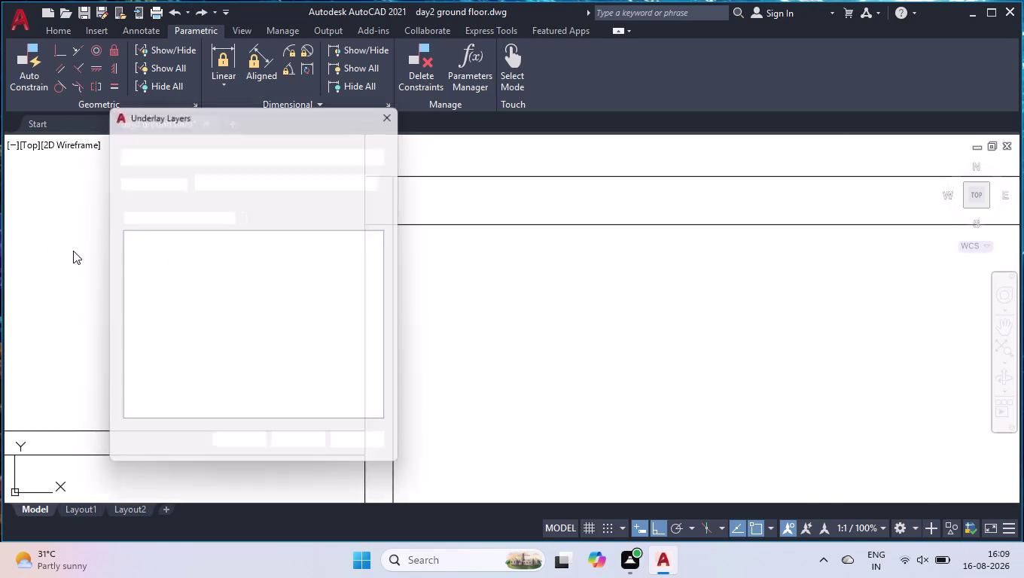
Undo a stray line and close the accidentally opened underlay layers window.
click(398, 109)
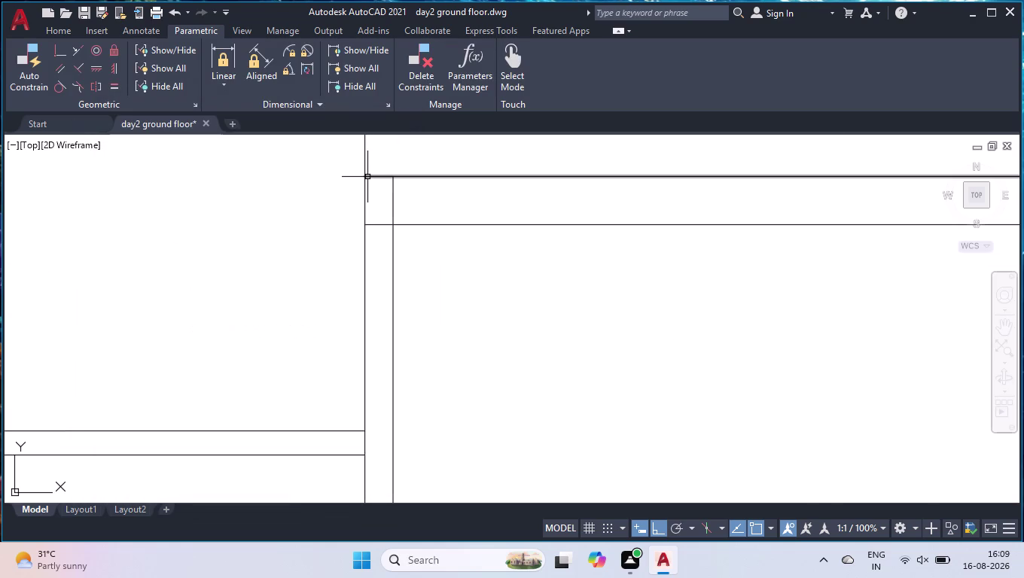
Draw a notch outline from the top-left wall corner: 9" right, 2' down, back to the wall.
key(l)
key(Return)
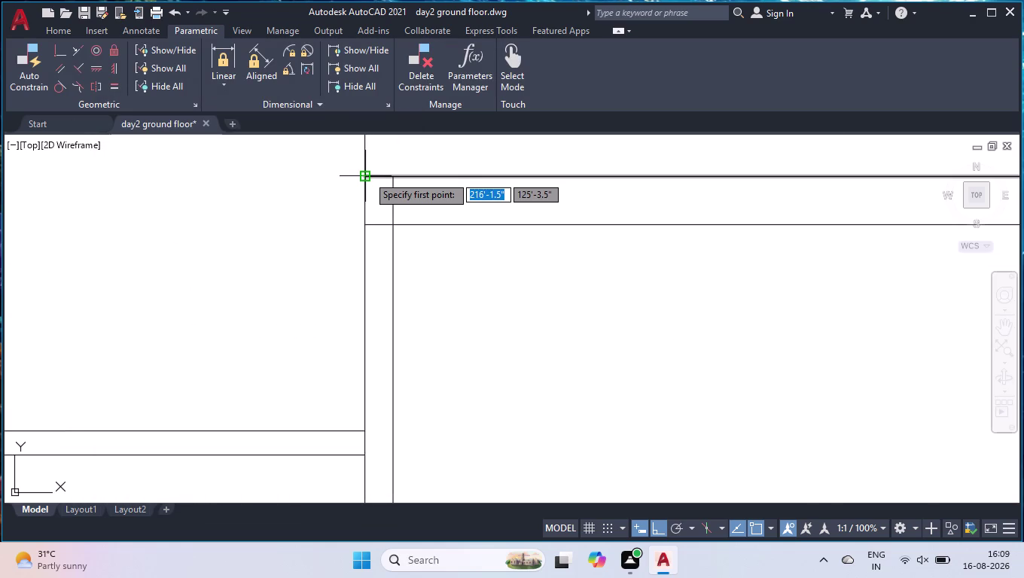
scroll(up, 3)
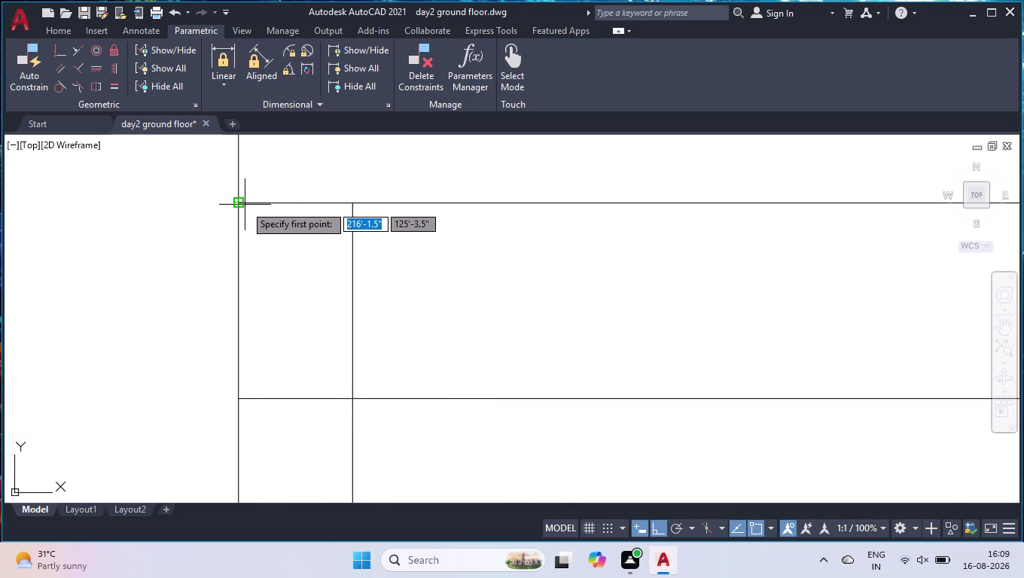
click(238, 202)
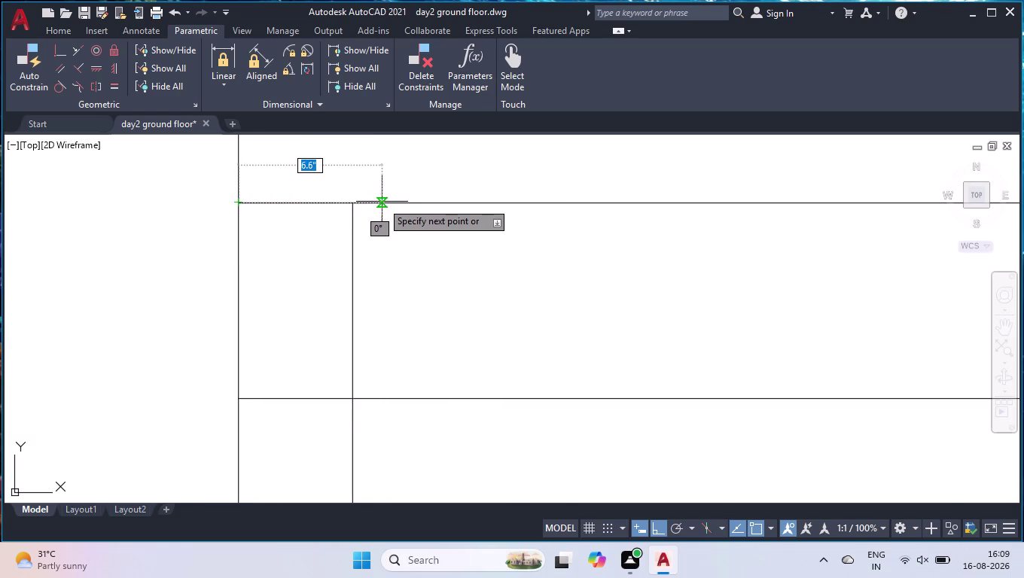
text(9")
key(Return)
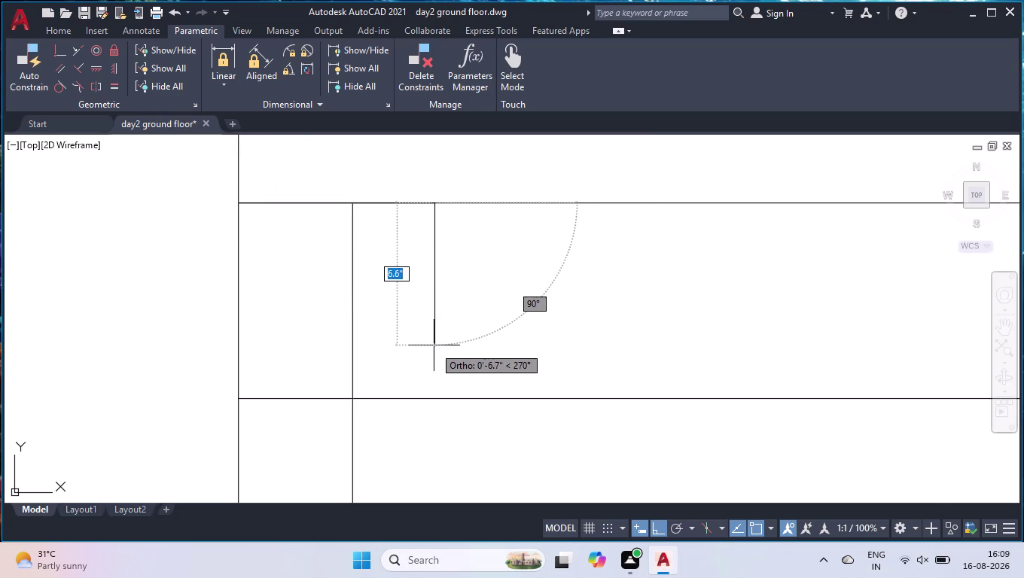
key(2)
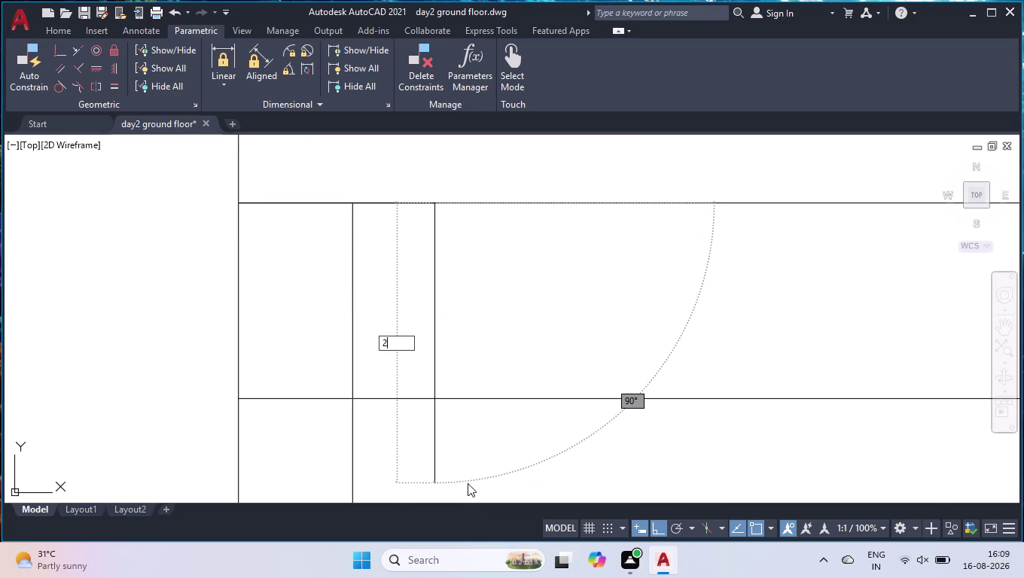
key(apostrophe)
key(Return)
scroll(down, 3)
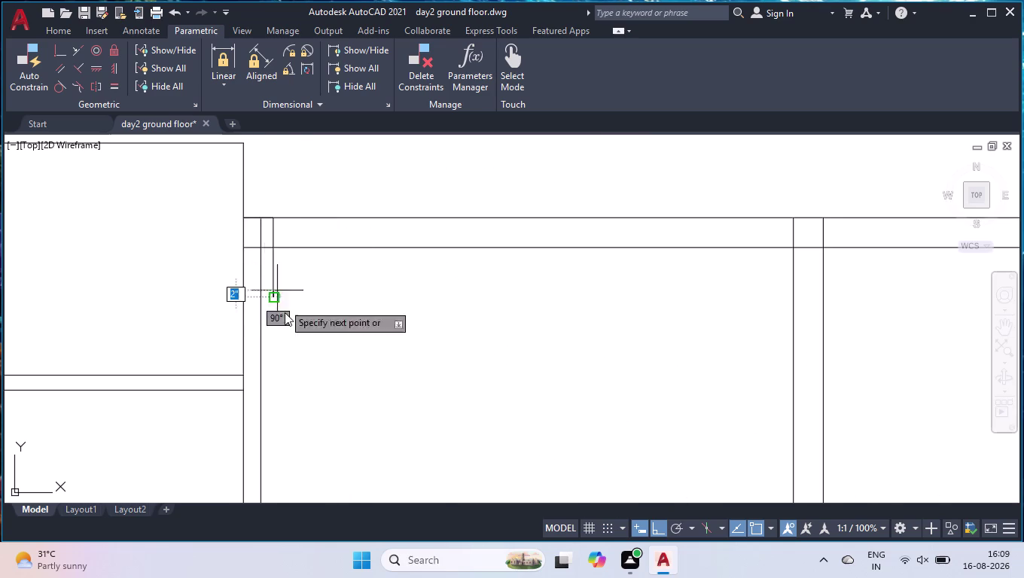
scroll(up, 3)
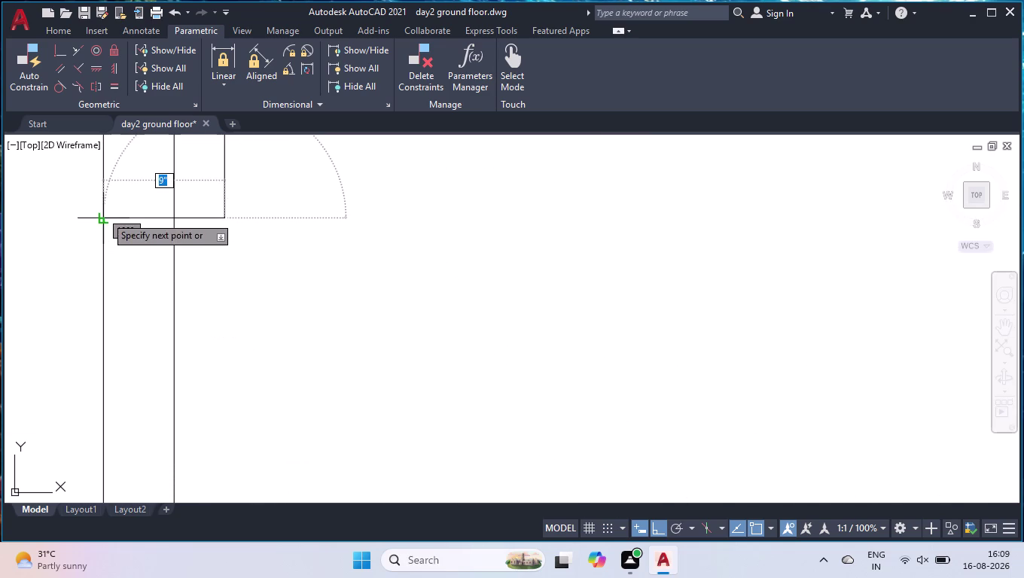
click(105, 216)
key(space)
scroll(down, 3)
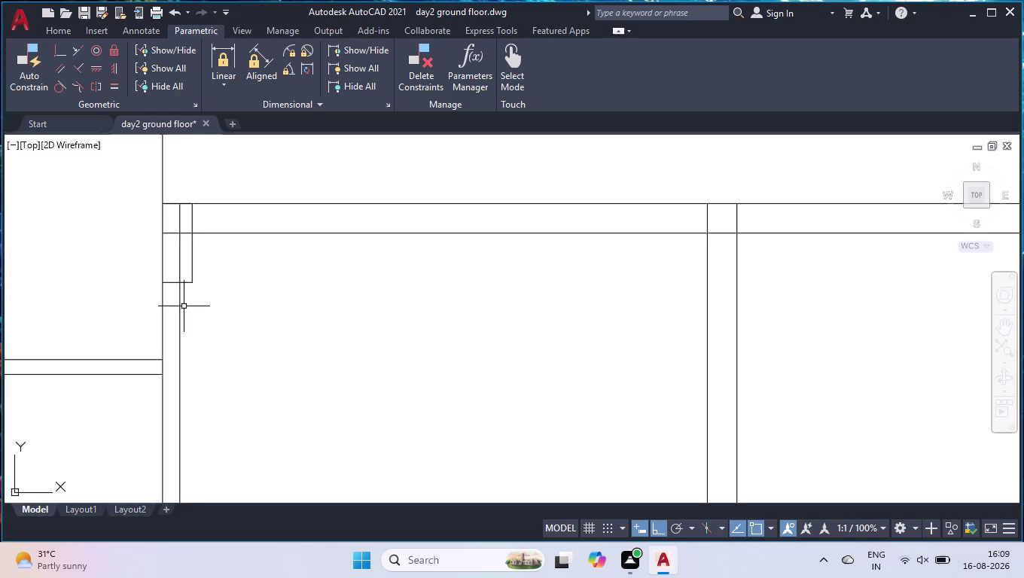
scroll(up, 3)
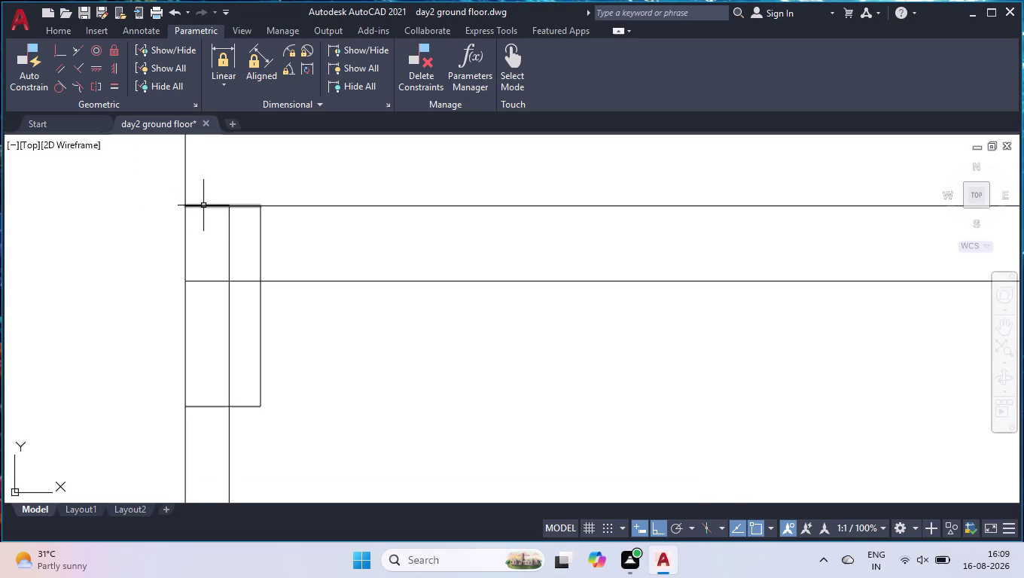
Draw another 9" notch line from the wall corner down along the wall.
text(t)
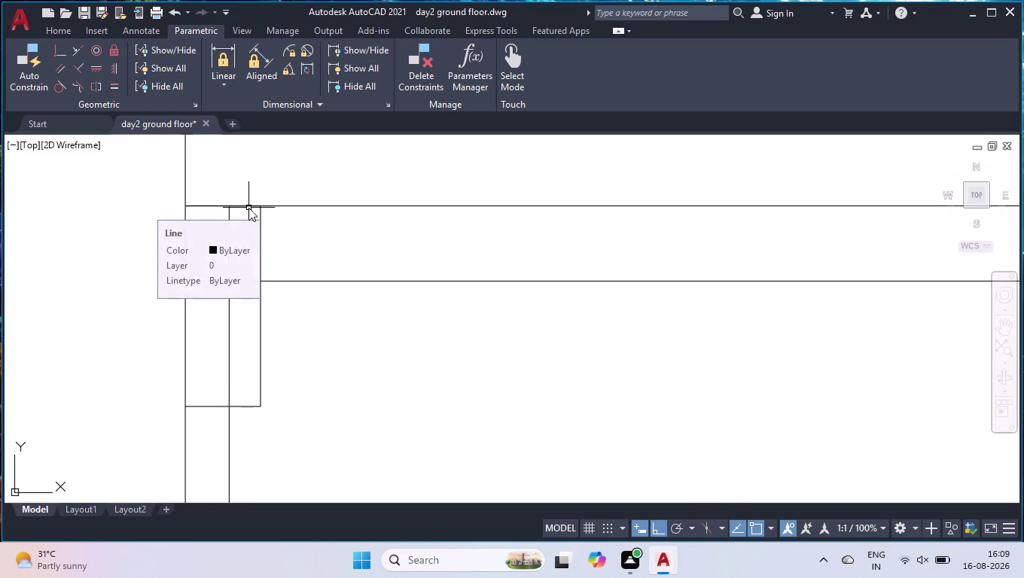
text(r)
key(space)
key(space)
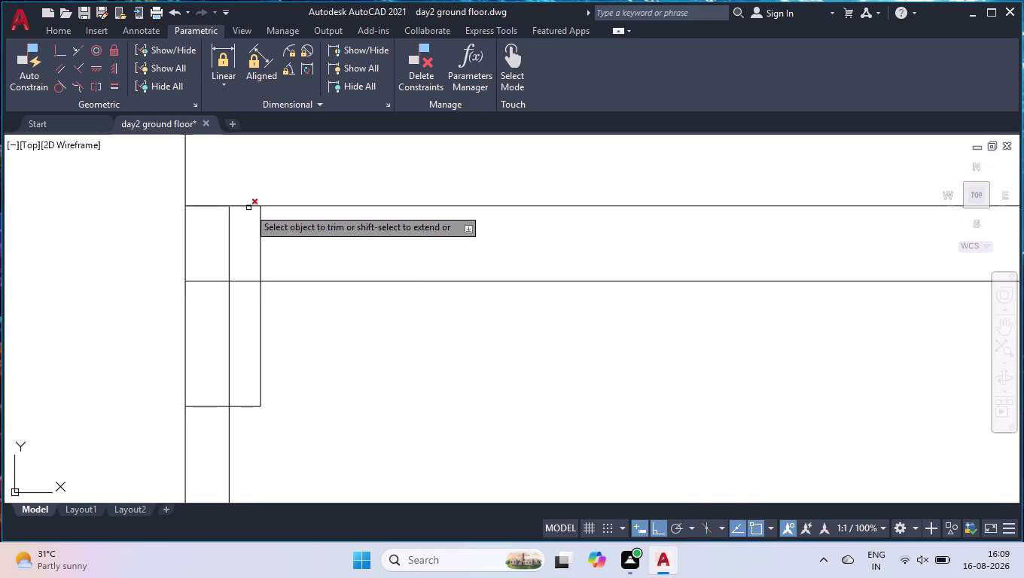
key(space)
scroll(down, 3)
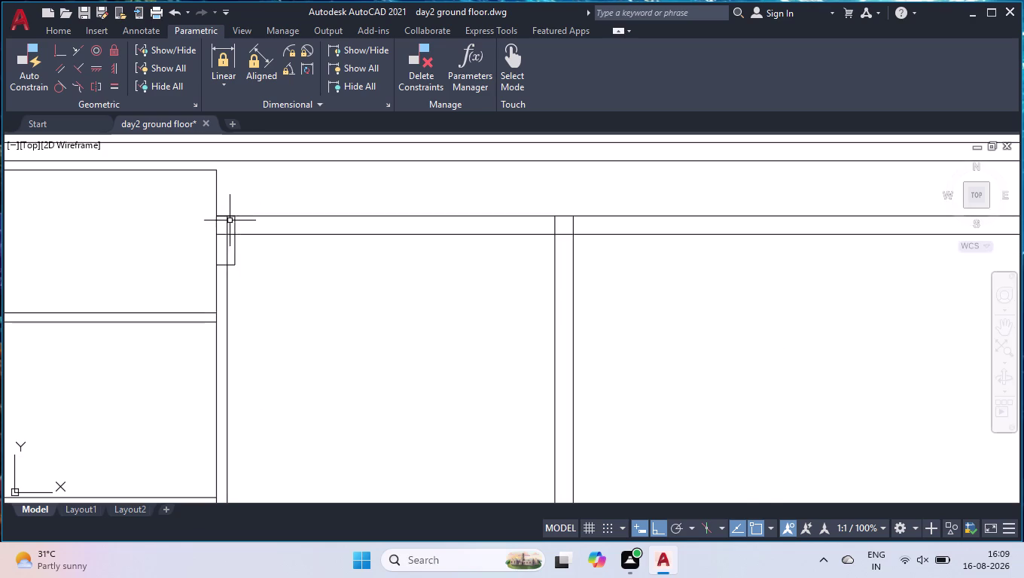
scroll(up, 3)
key(l)
key(Return)
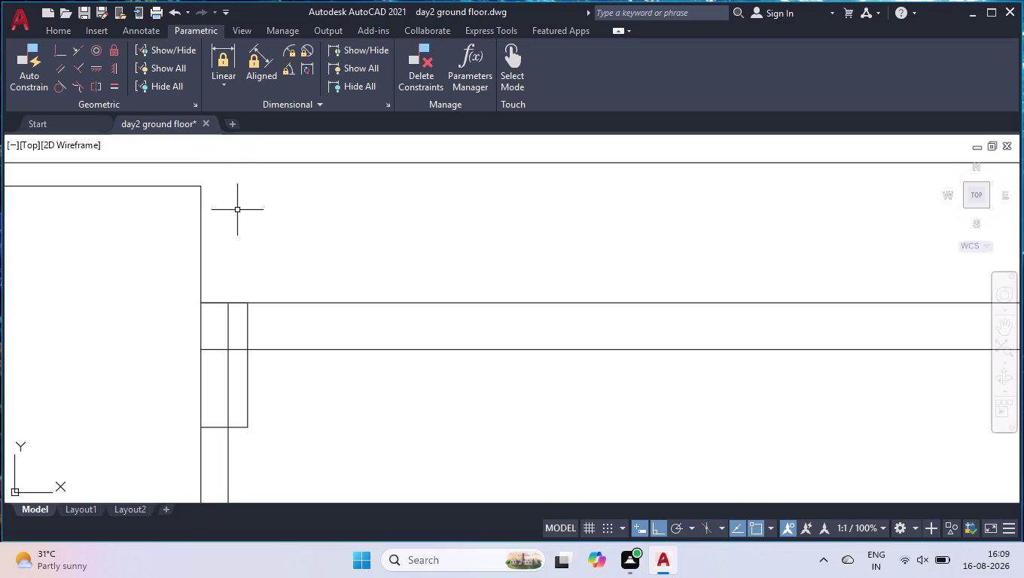
click(201, 186)
text(9")
key(Return)
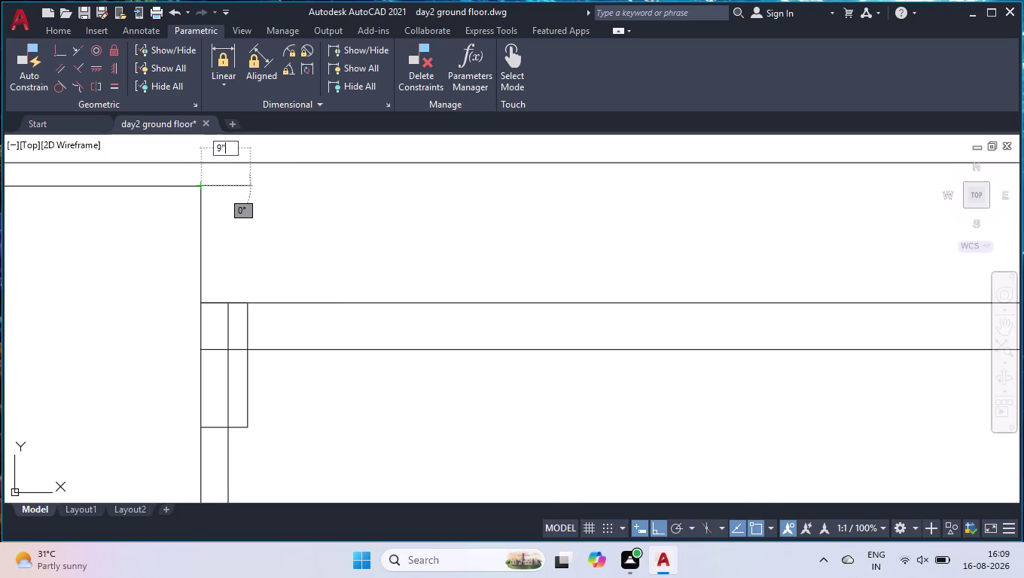
click(247, 303)
key(space)
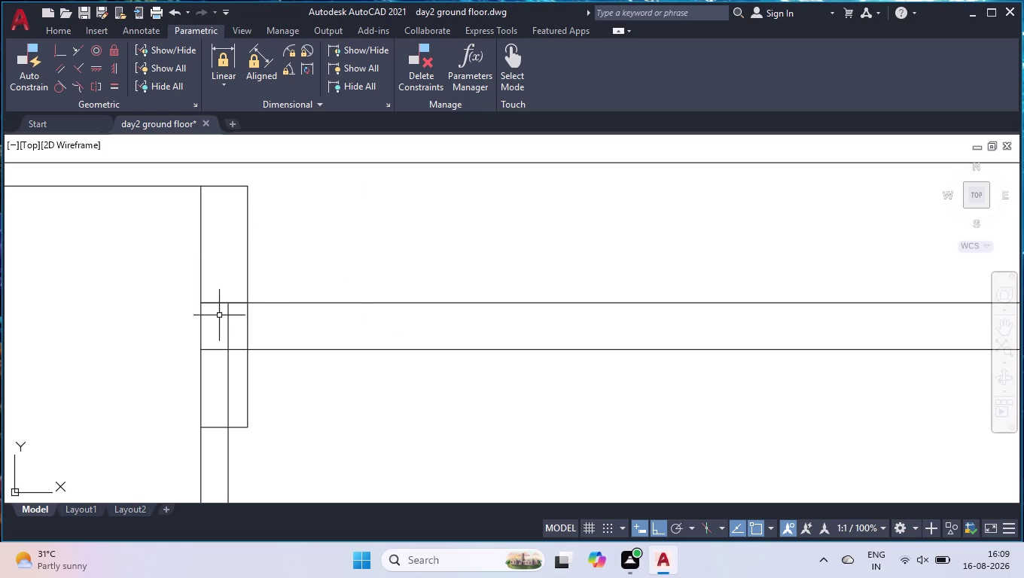
Trim away the wall line pieces lying inside the notch.
key(t)
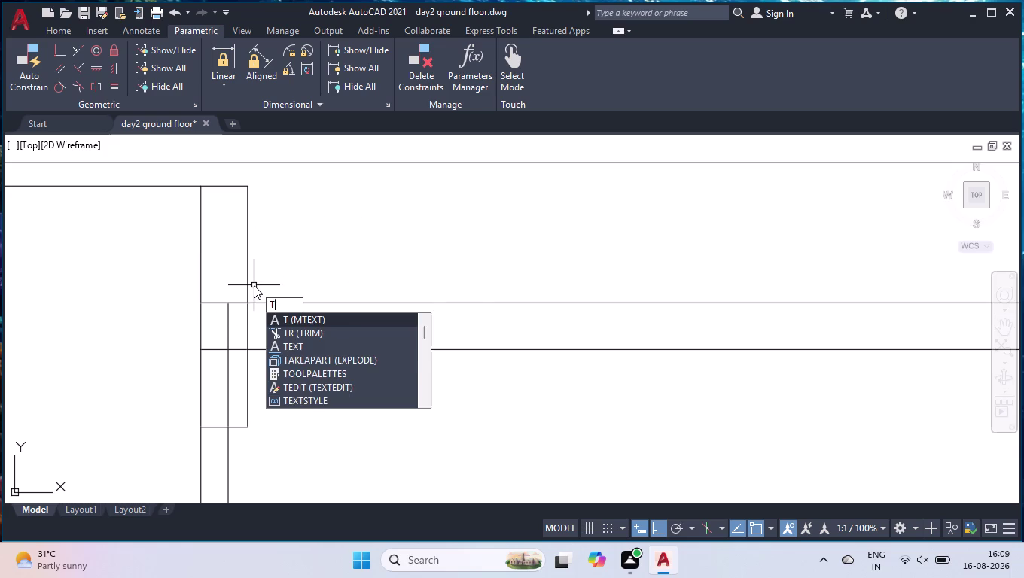
key(r)
key(Return)
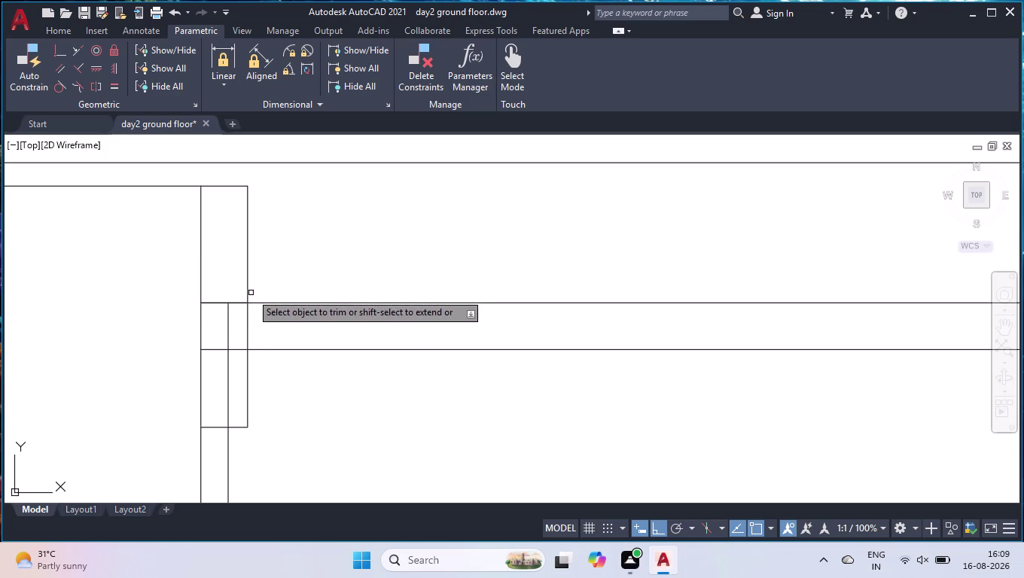
click(211, 305)
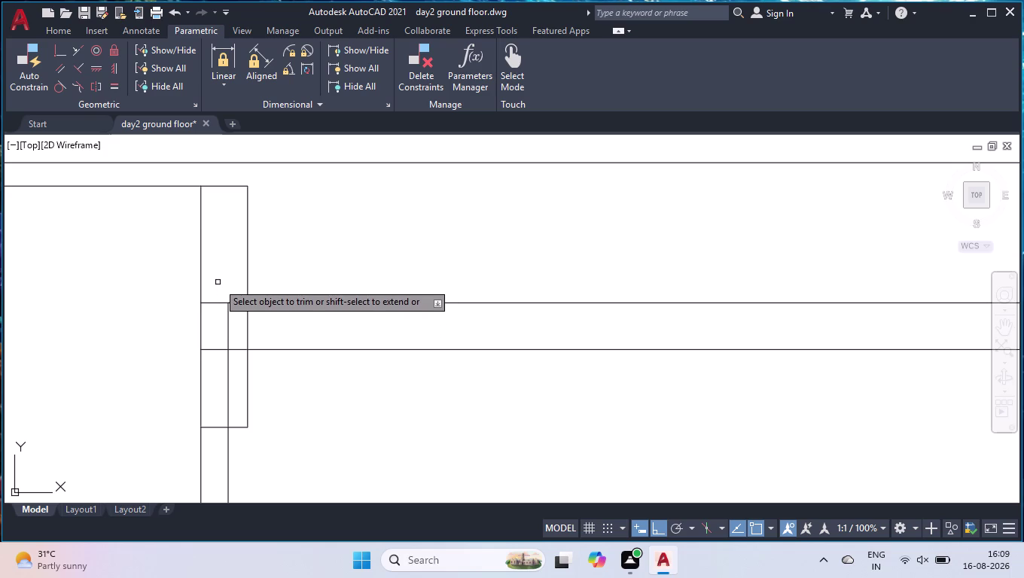
click(218, 282)
click(214, 332)
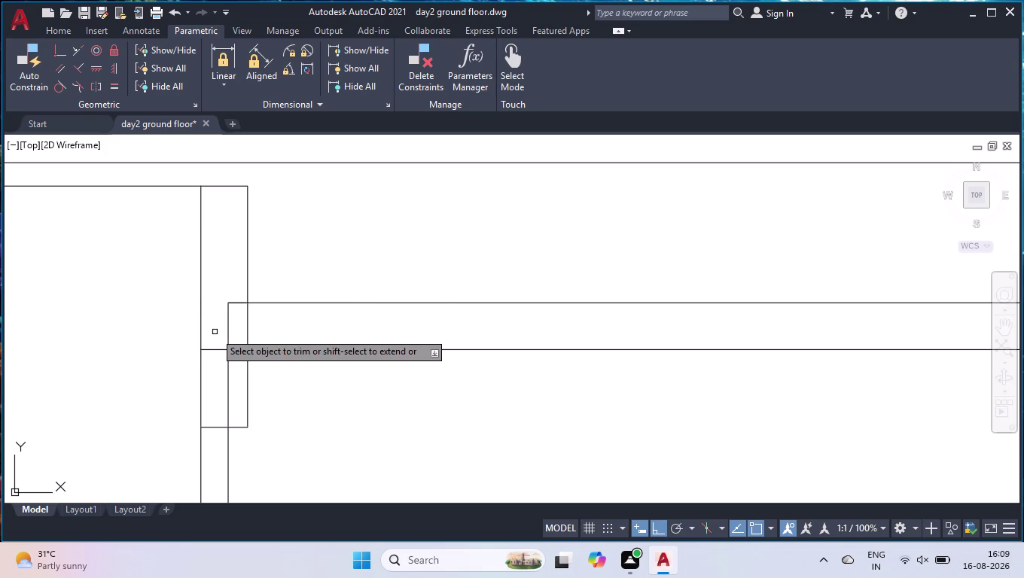
click(230, 366)
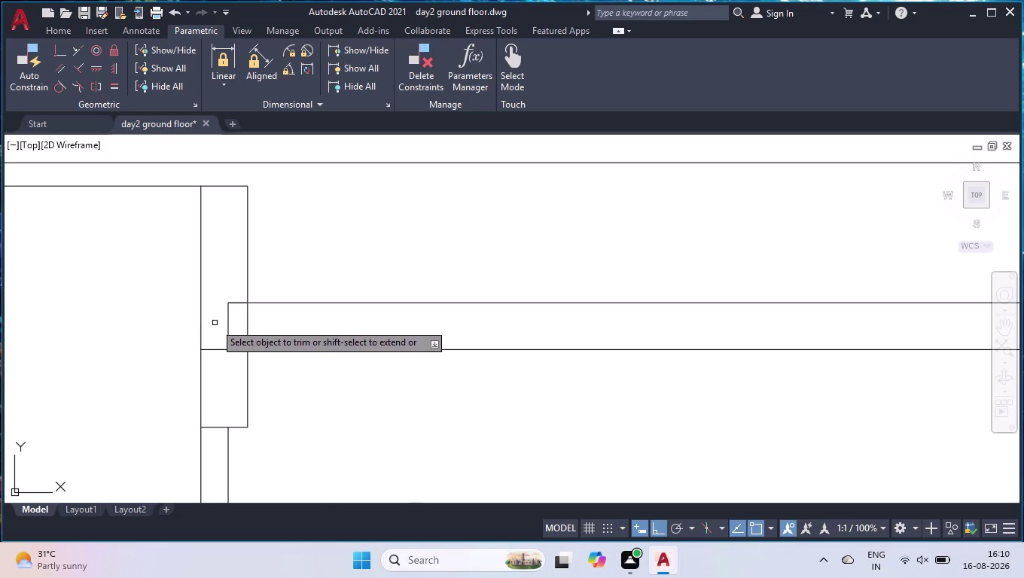
scroll(up, 3)
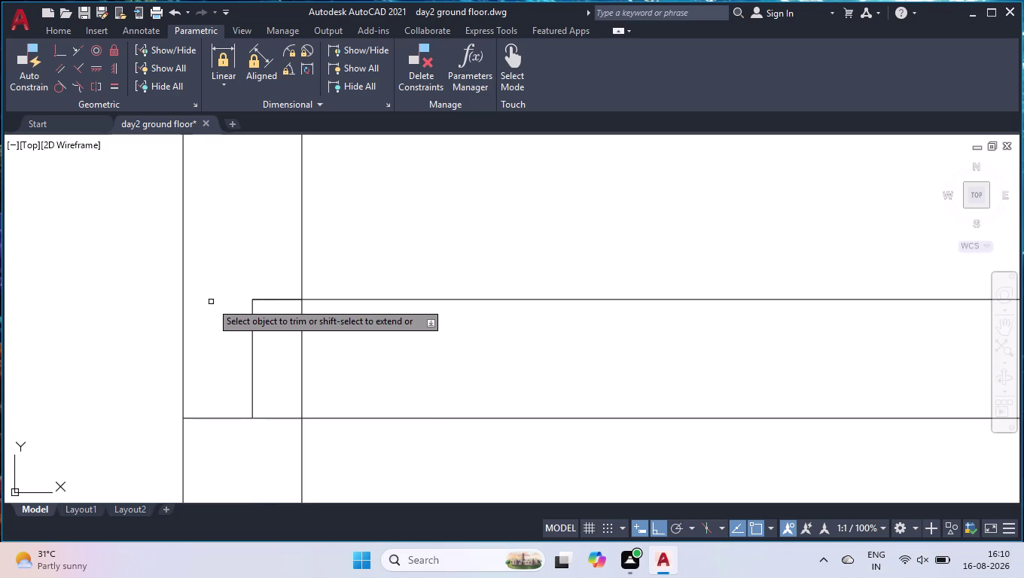
key(Return)
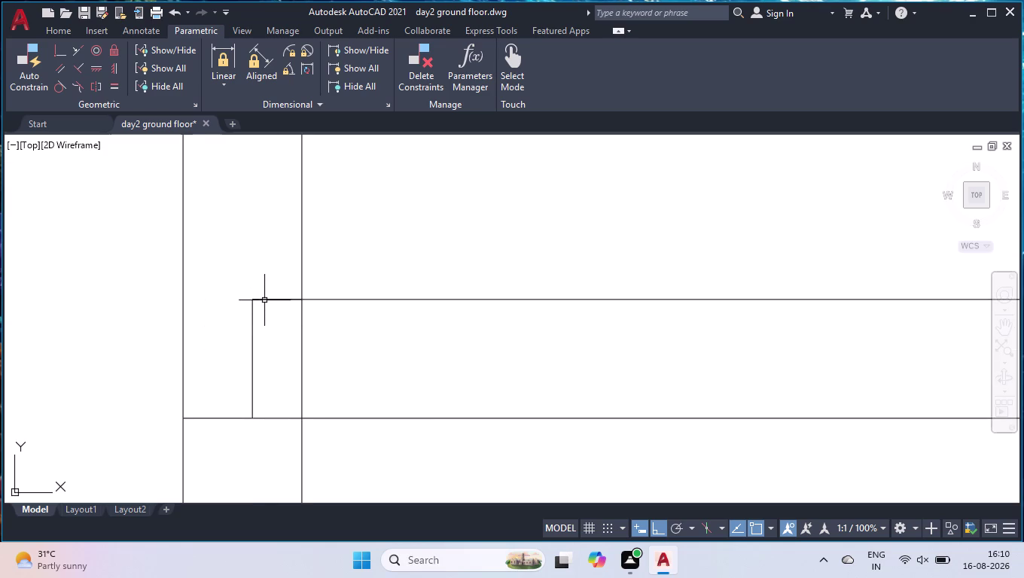
click(264, 300)
key(Delete)
Trim the remaining overhanging line pieces at the corner.
text(tr)
key(Return)
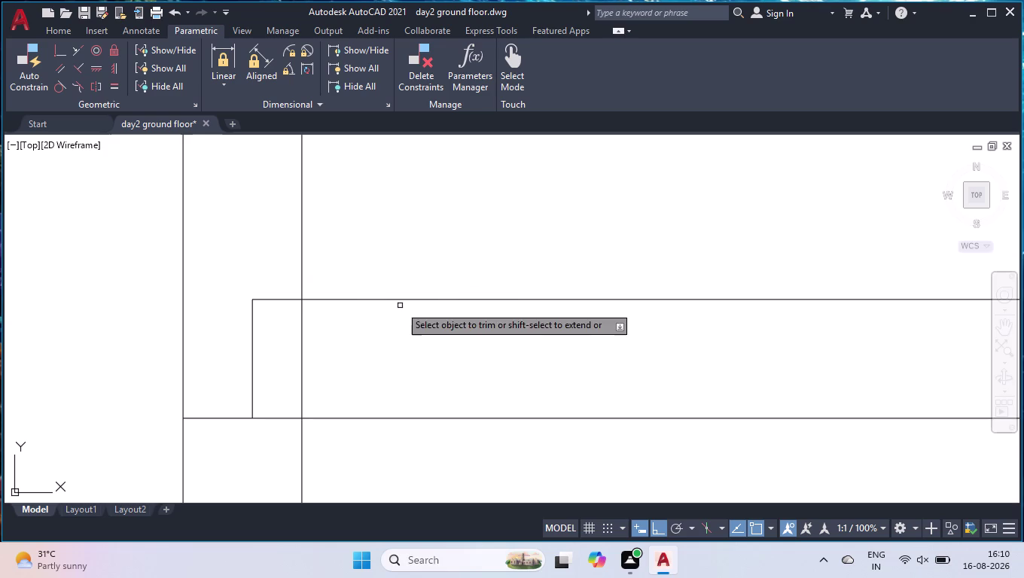
click(269, 271)
click(282, 331)
key(Return)
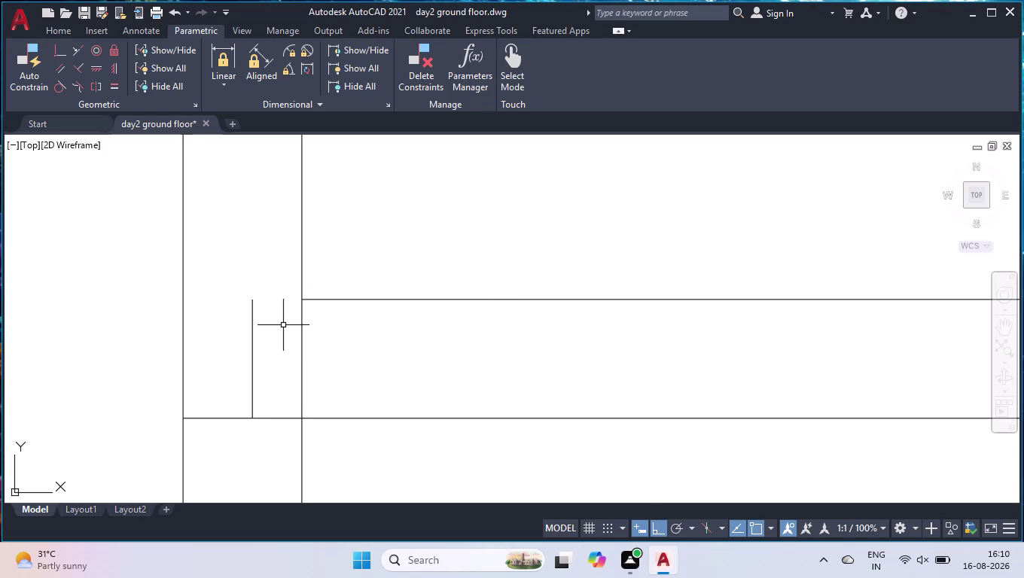
Delete the short leftover vertical line beside the wall corner.
key(d)
key(BackSpace)
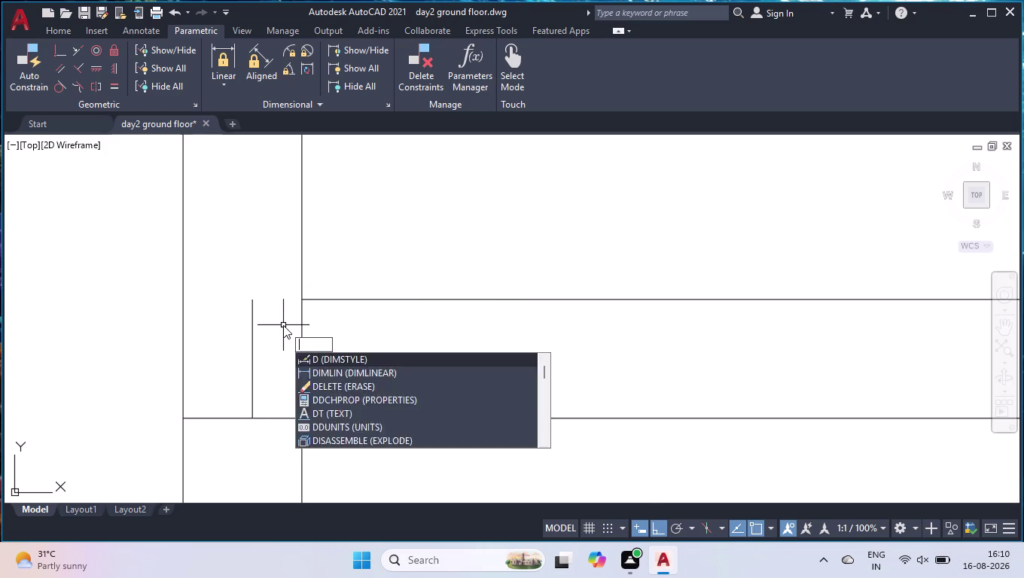
text(meas)
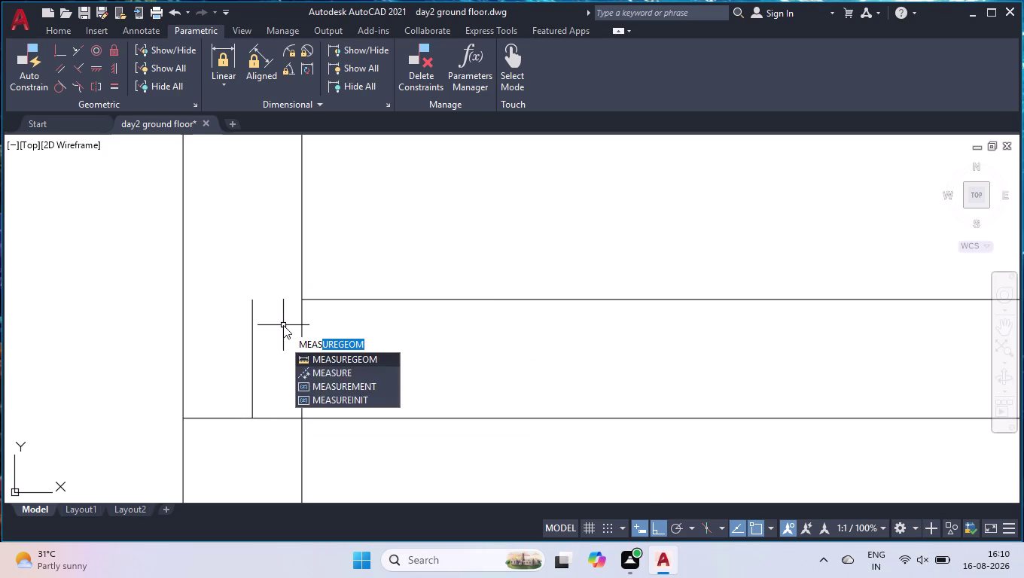
key(Return)
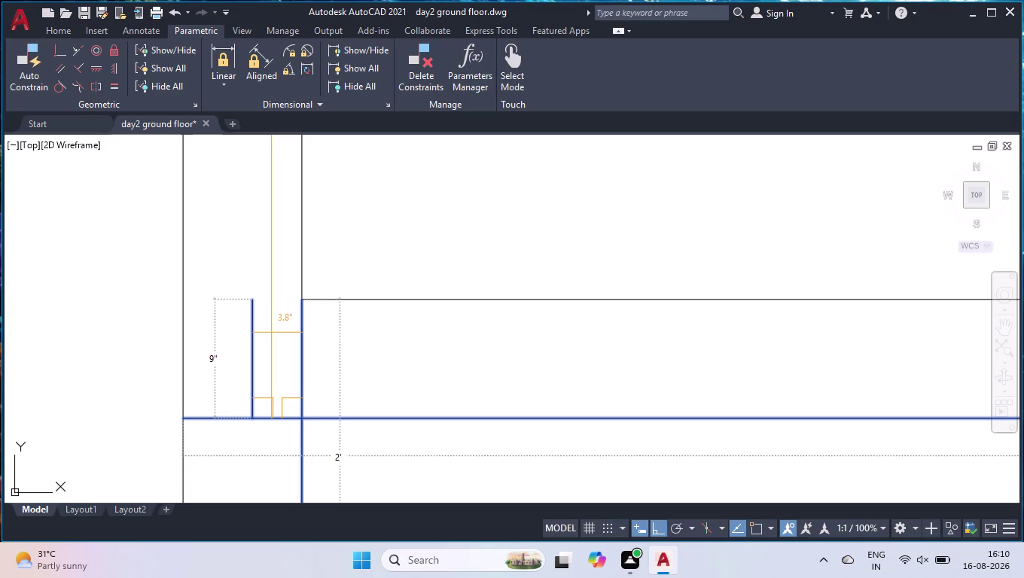
key(space)
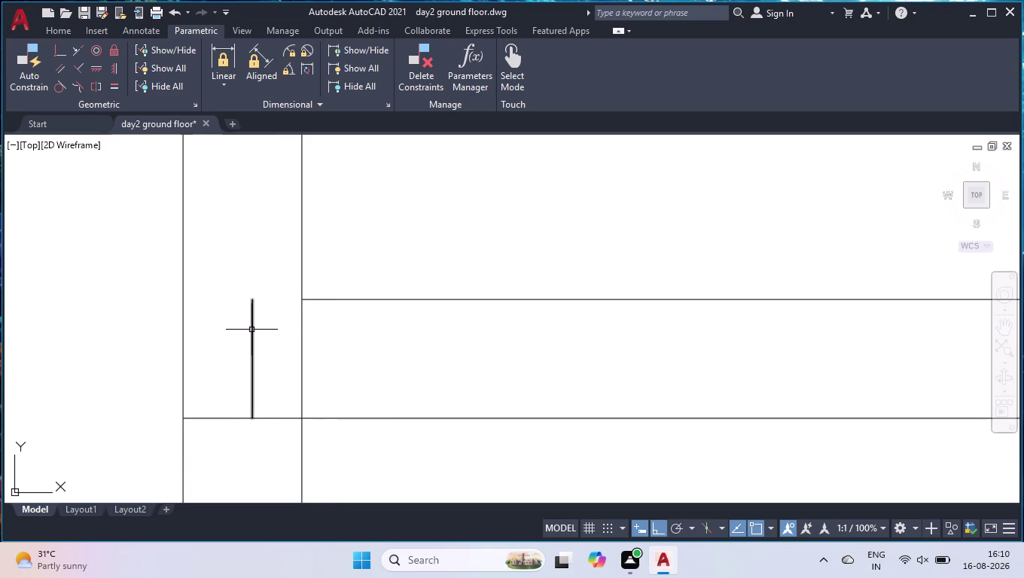
click(251, 329)
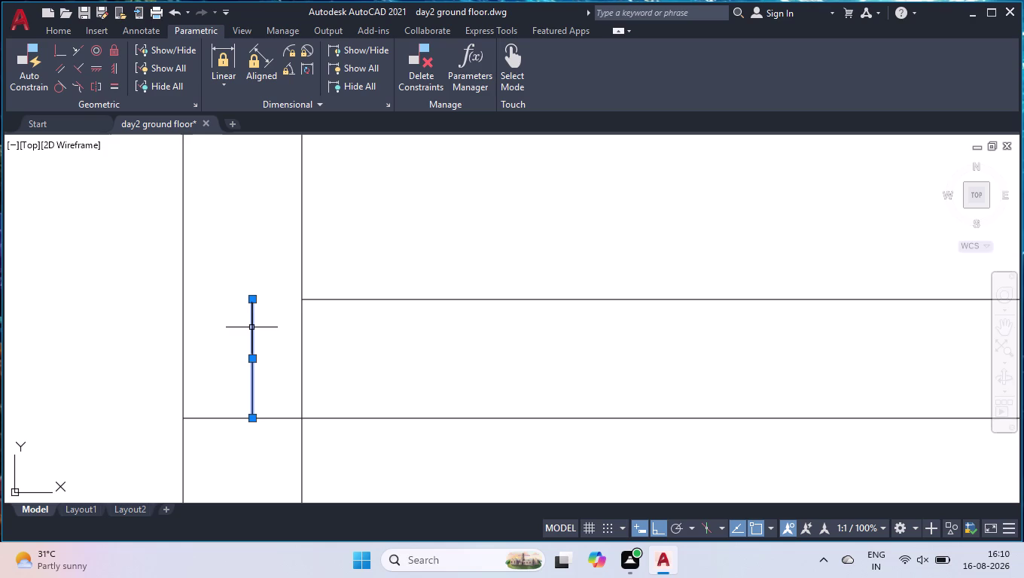
key(Delete)
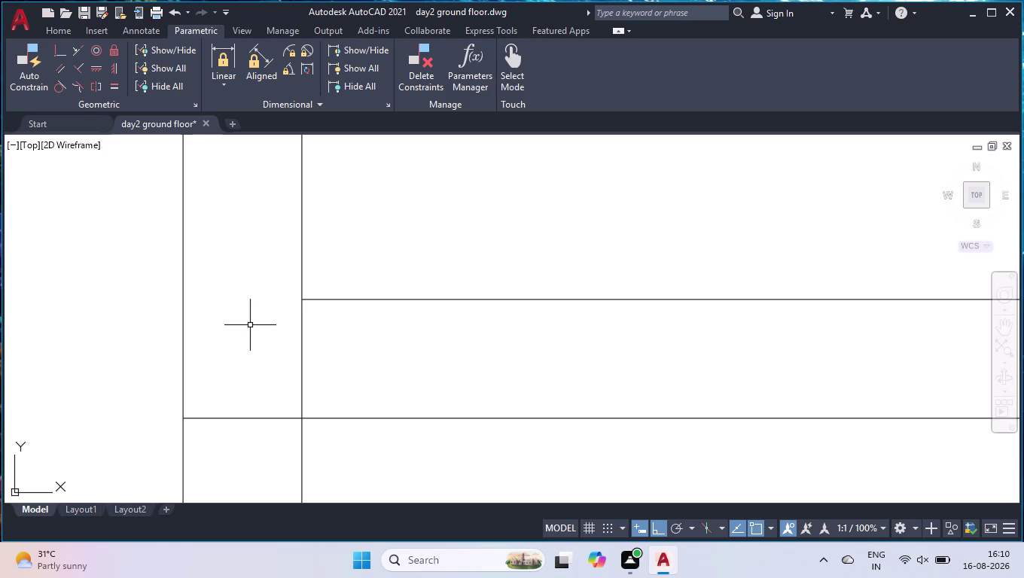
Pan down to the other notched wall corner beside the doorway.
key(l)
key(Return)
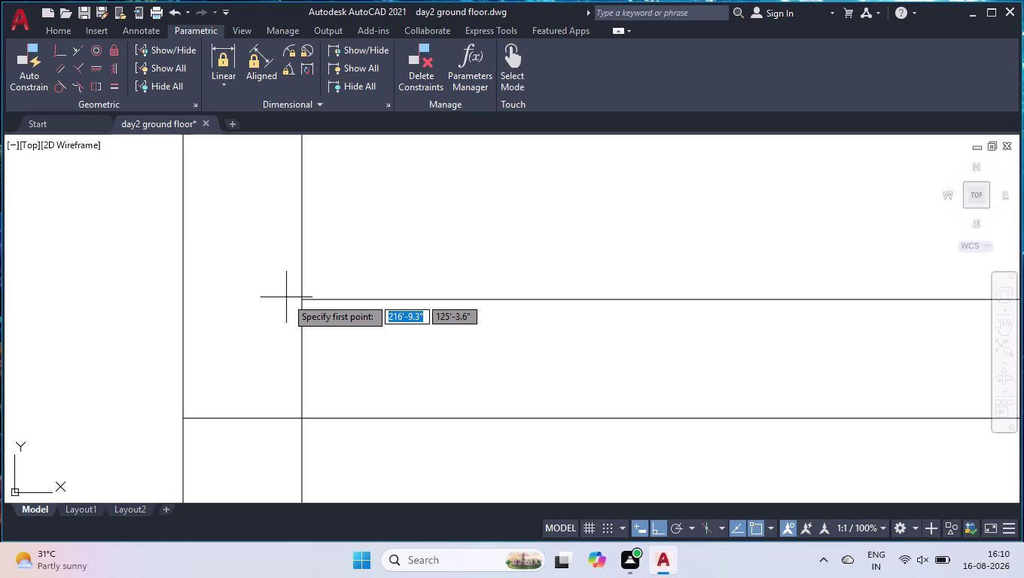
scroll(down, 3)
scroll(down, 3)
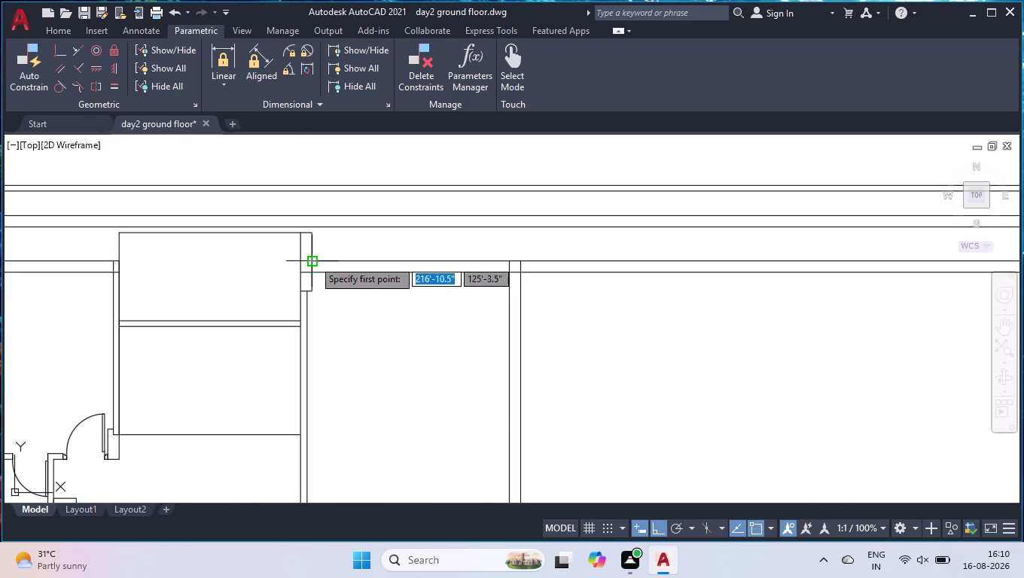
scroll(down, 3)
scroll(up, 3)
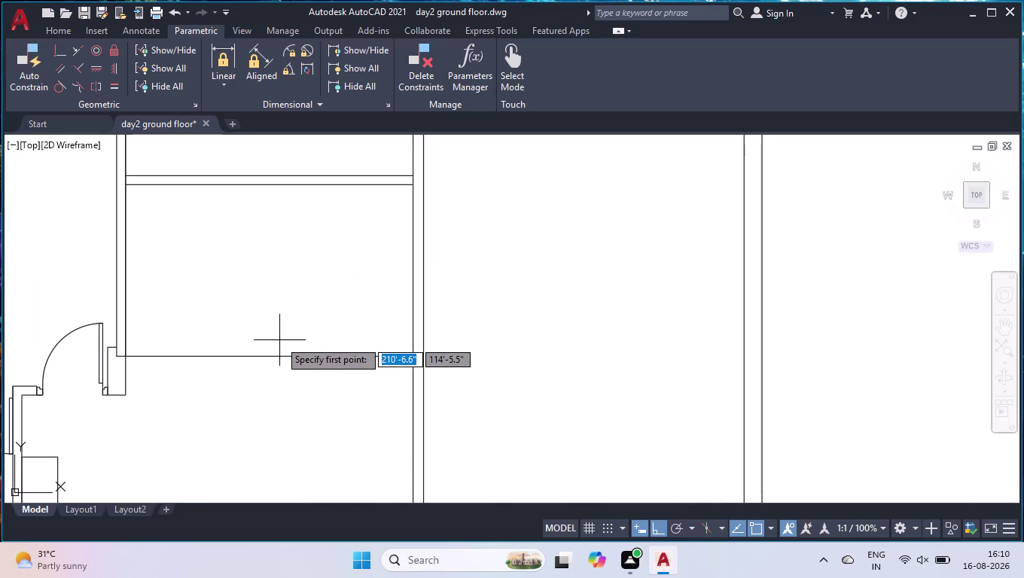
scroll(down, 3)
scroll(down, 3)
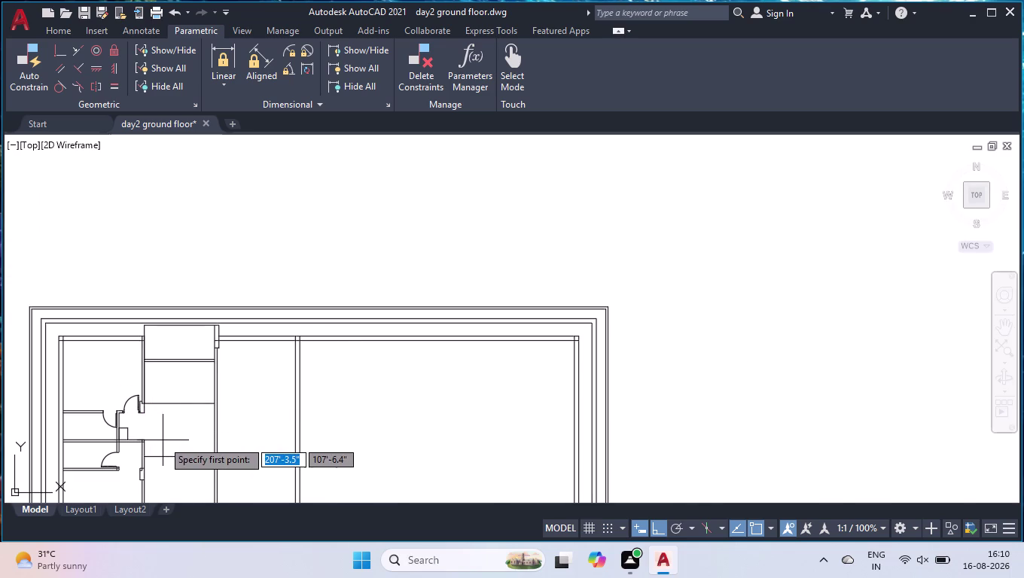
key(space)
key(space)
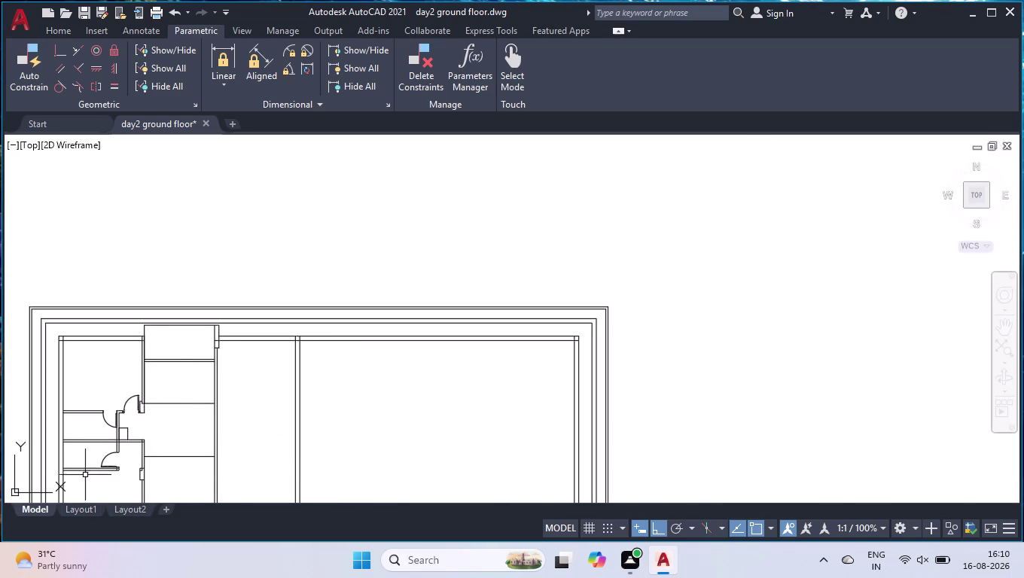
scroll(up, 3)
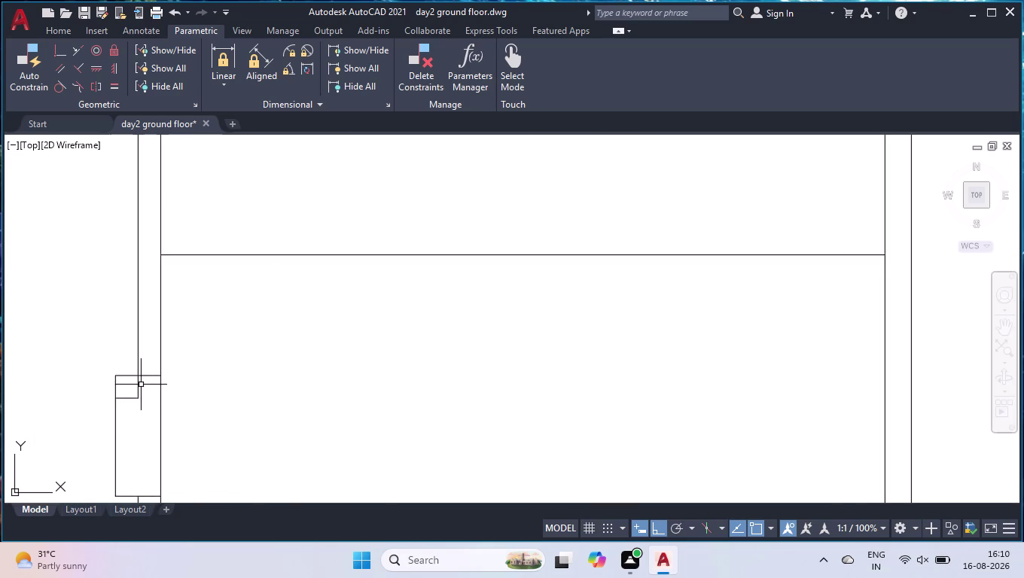
scroll(down, 3)
scroll(down, 3)
scroll(down, 3)
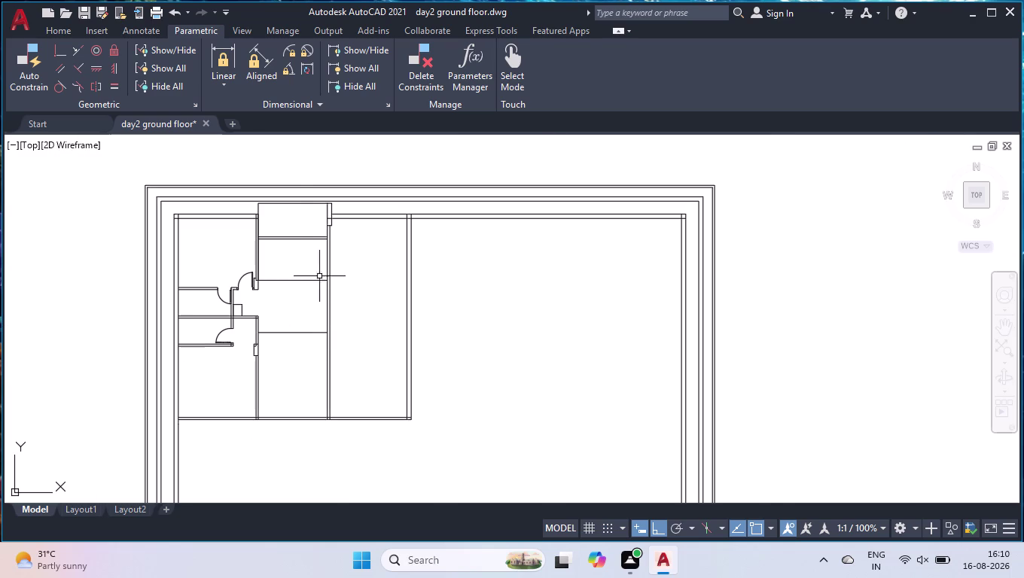
scroll(up, 3)
scroll(up, 3)
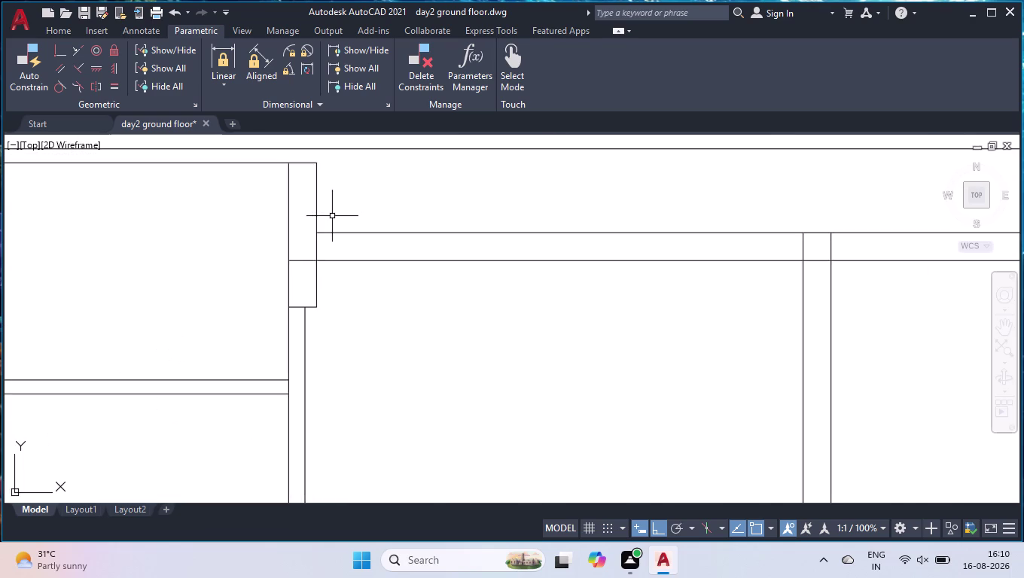
scroll(down, 3)
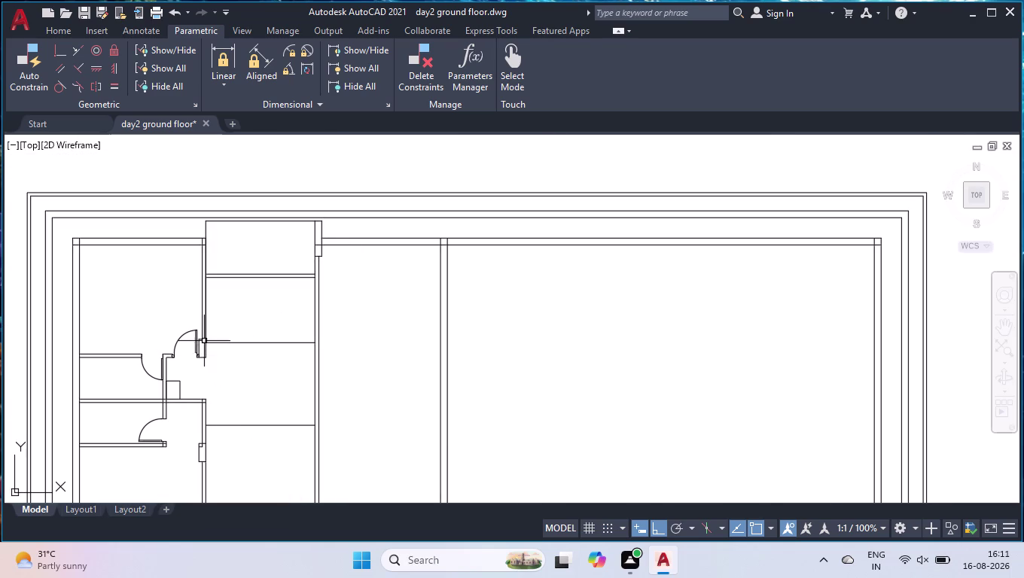
scroll(up, 3)
scroll(up, 3)
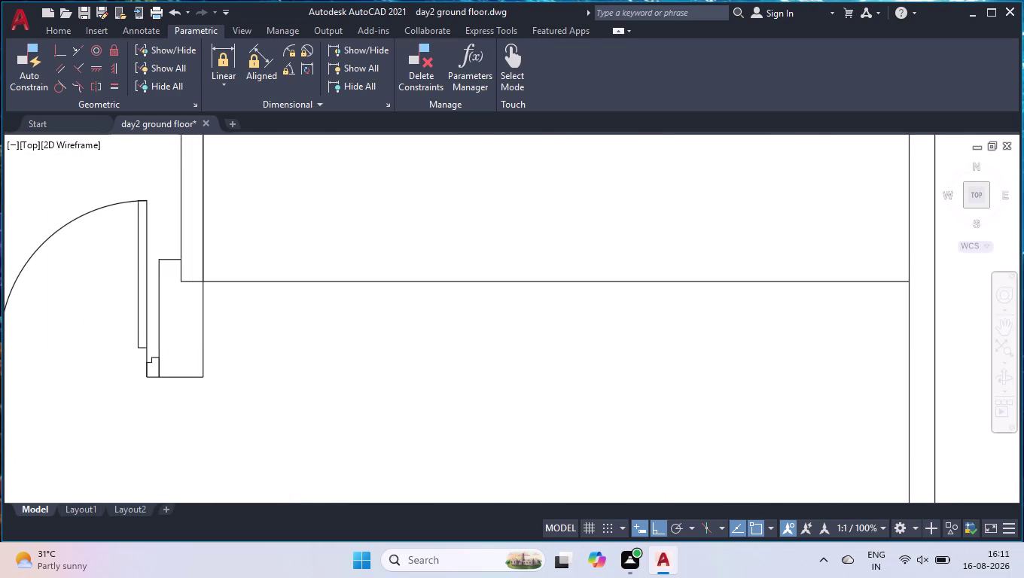
key(space)
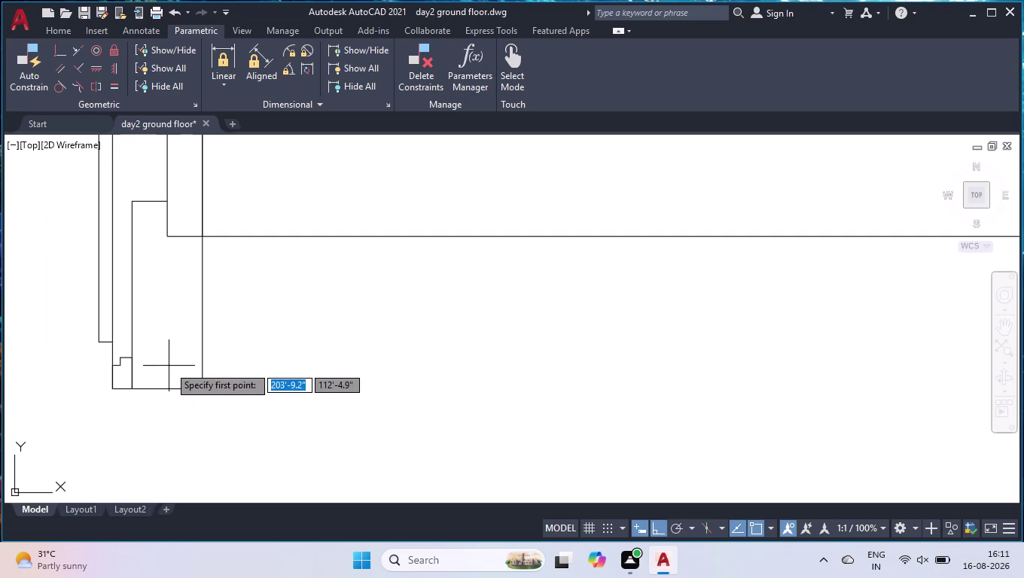
key(space)
key(space)
Measure the notched wall corner with MEASUREGEOM to check its dimensions.
text(mea)
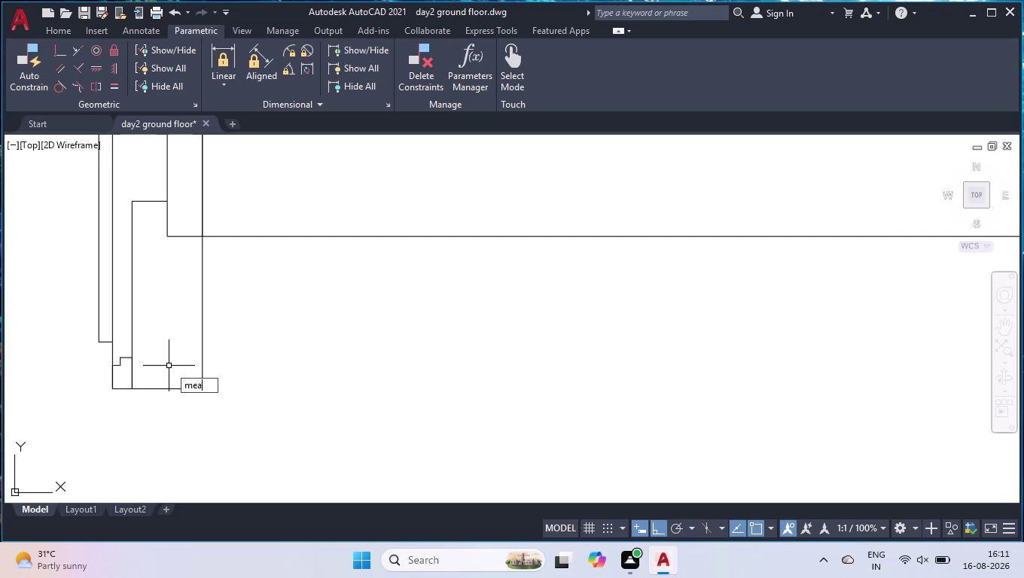
text(s)
key(space)
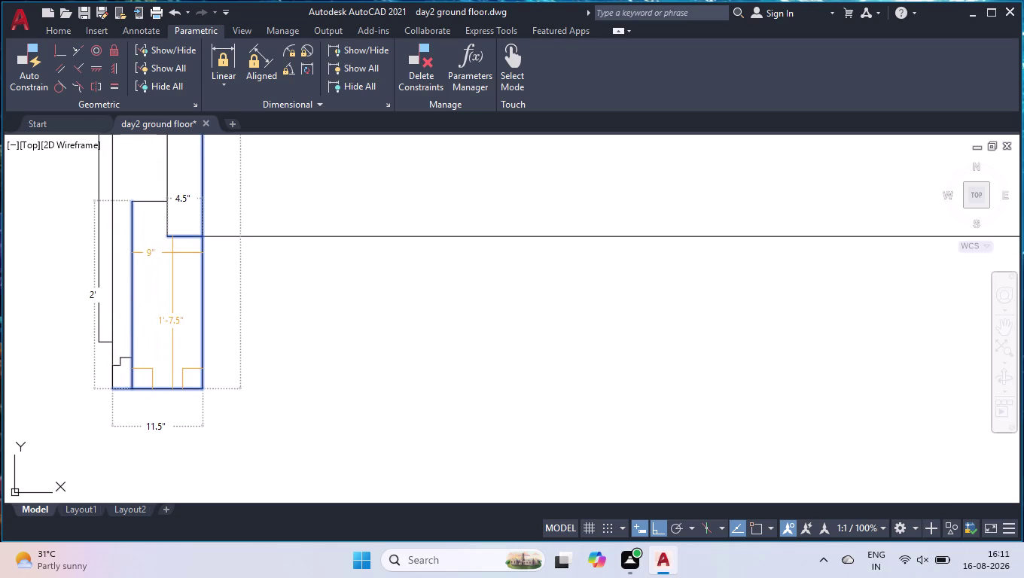
key(space)
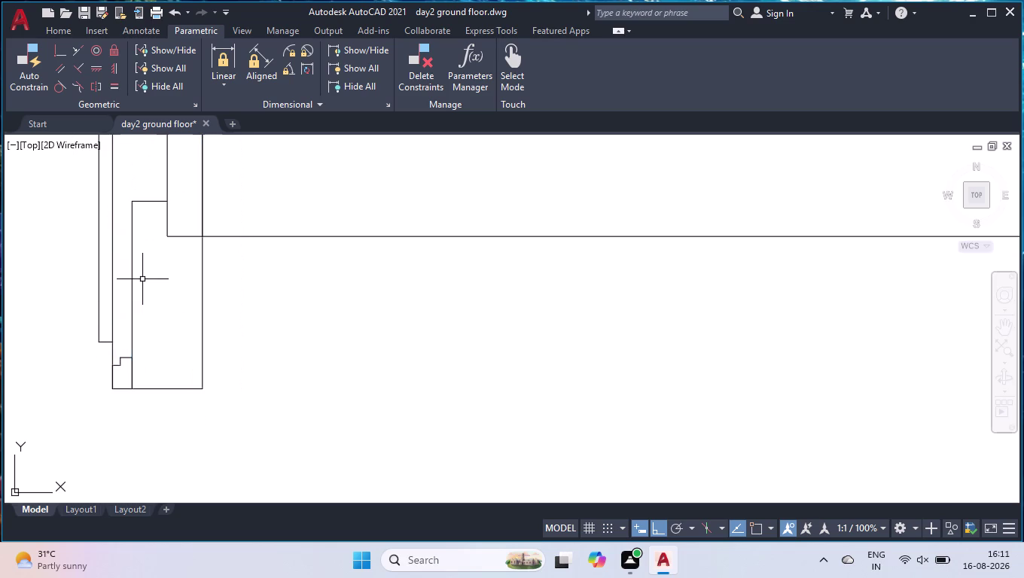
Draw the 4.5" notch lines from the wall corner to the outer wall line.
scroll(up, 3)
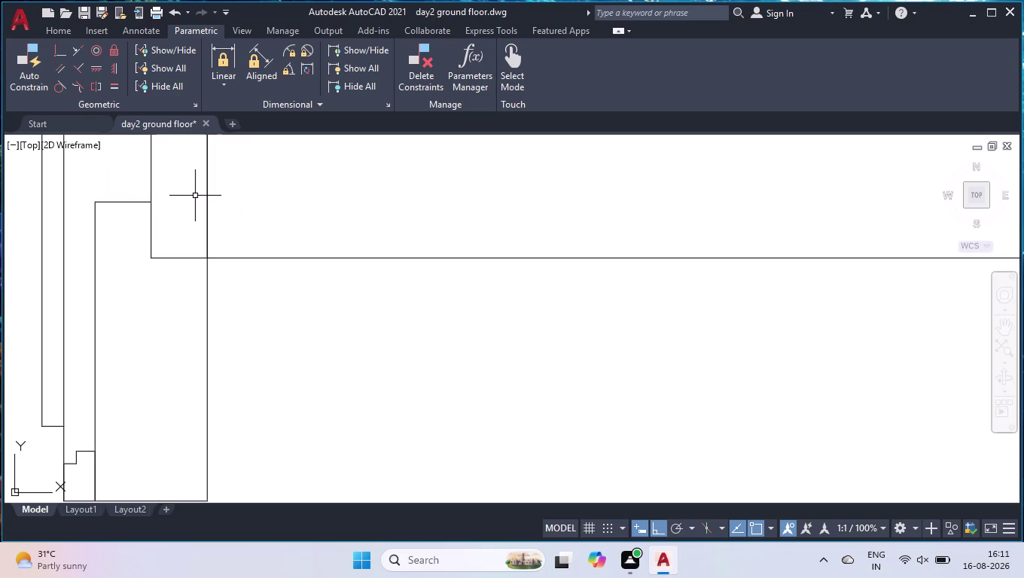
scroll(down, 3)
scroll(down, 3)
scroll(down, 3)
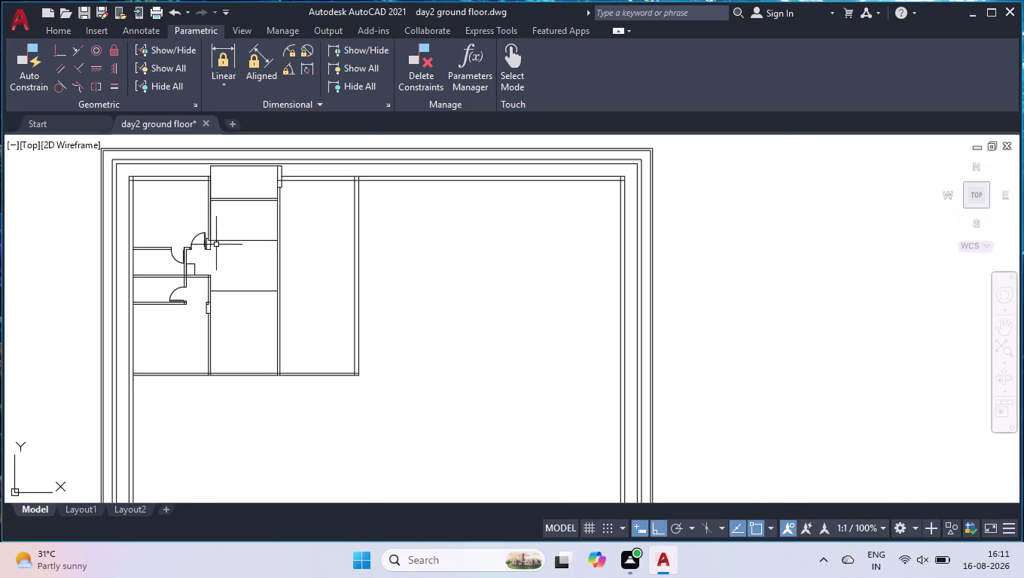
scroll(up, 3)
scroll(up, 3)
scroll(up, 3)
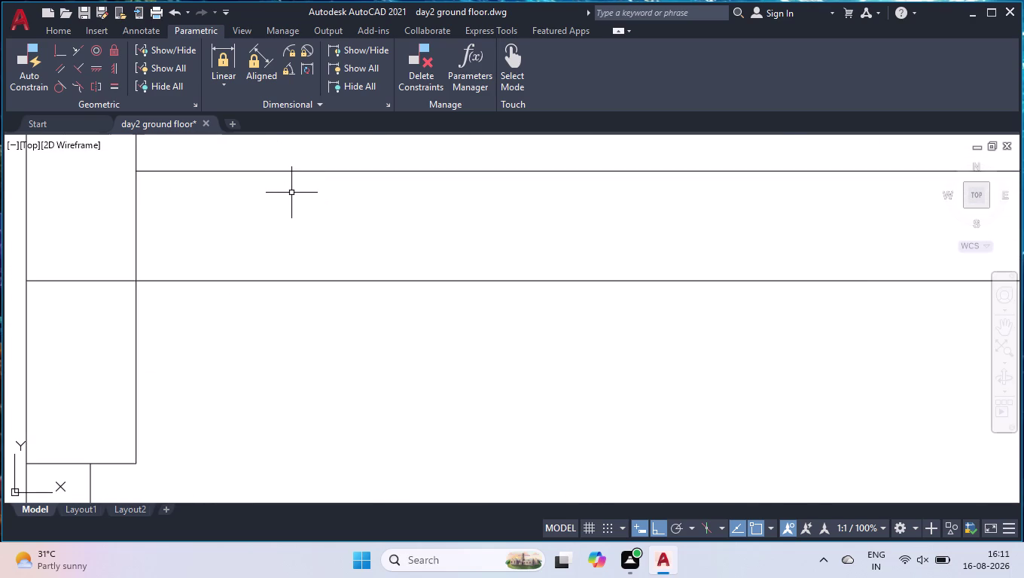
scroll(down, 3)
key(l)
key(Return)
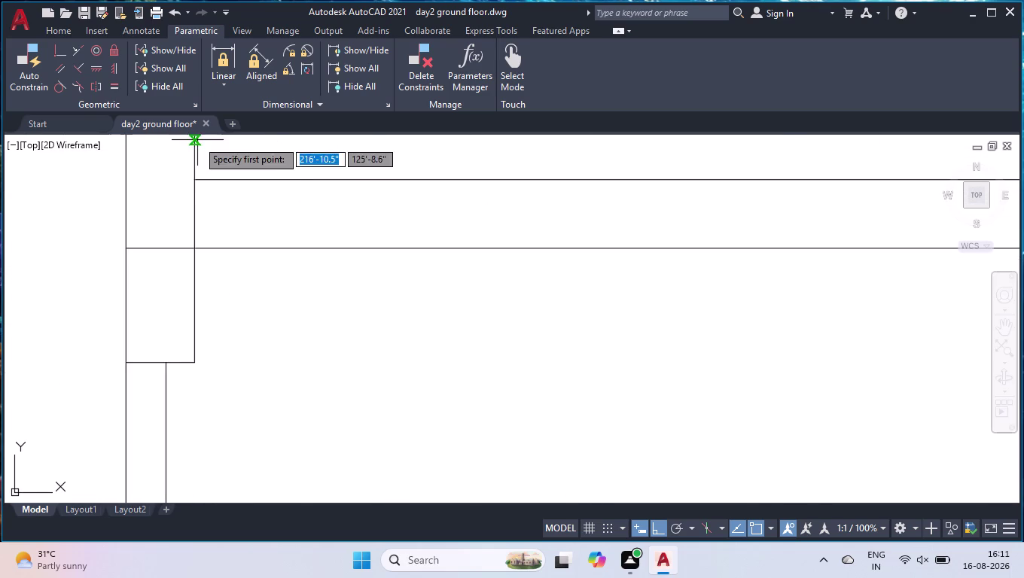
click(192, 179)
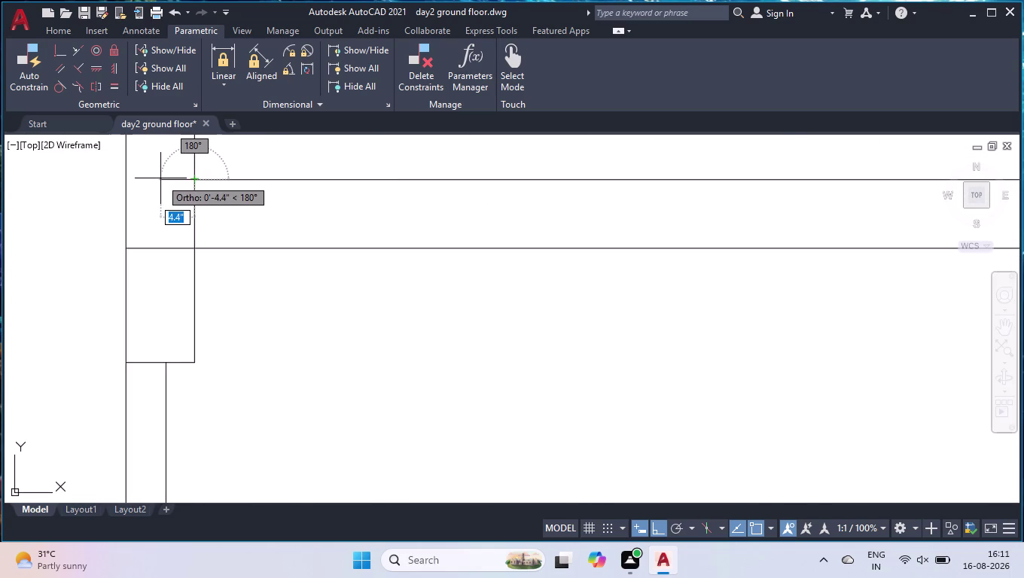
text(4.5)
key(shift+quotedbl)
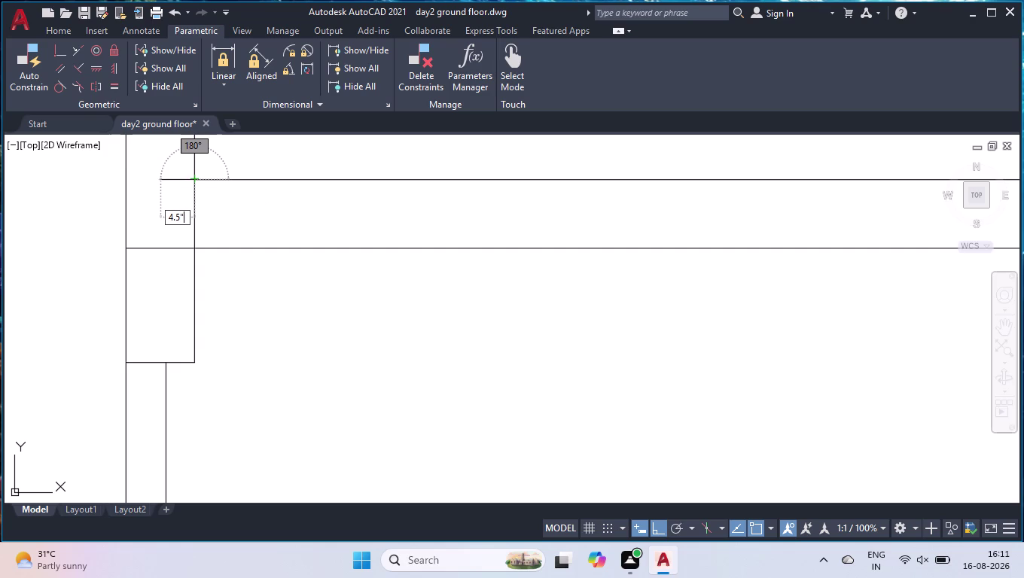
key(Return)
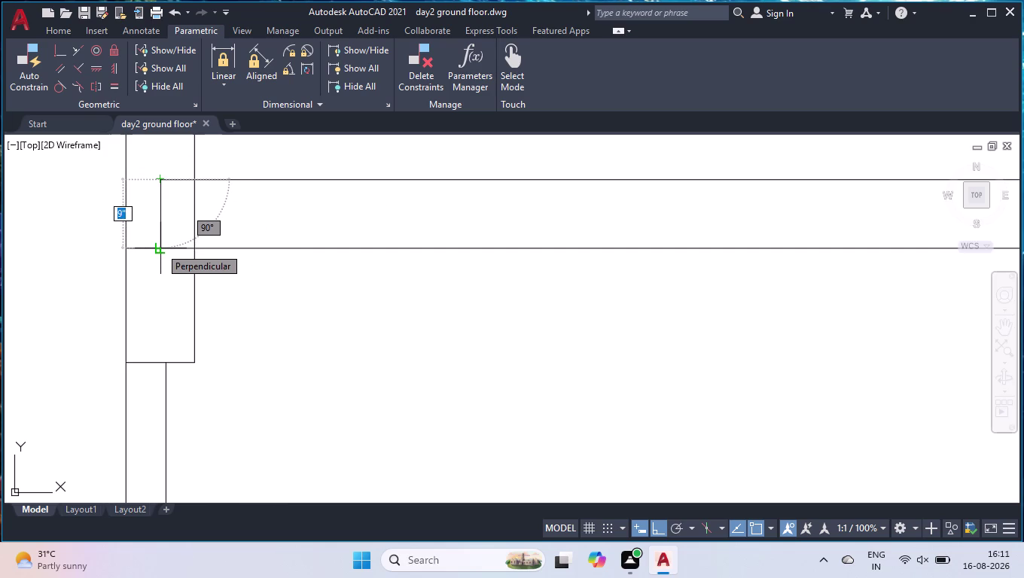
key(4)
key(apostrophe)
key(BackSpace)
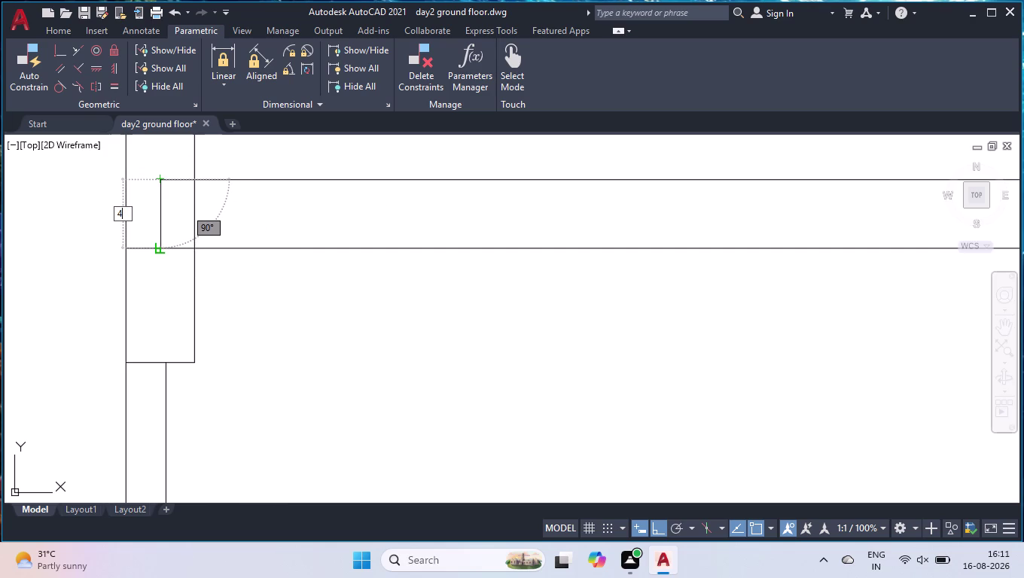
text(.5")
key(Return)
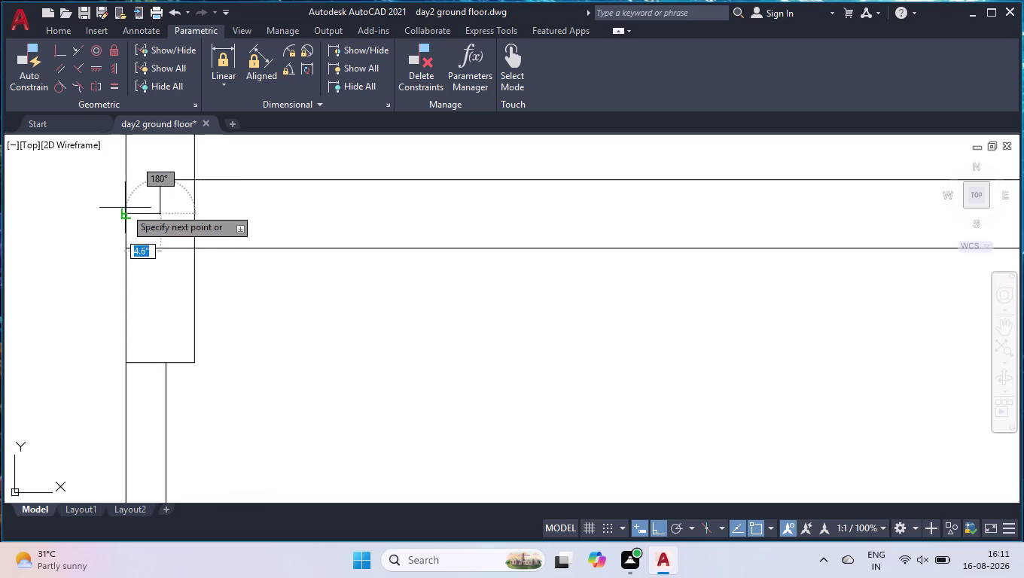
click(125, 217)
key(Return)
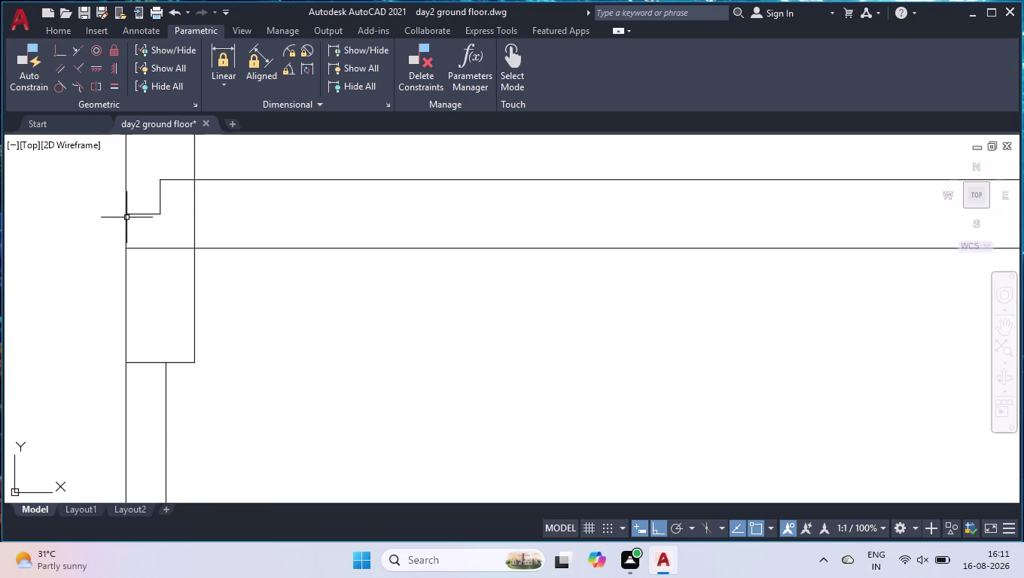
Trim the excess wall line pieces inside the notch.
text(tr)
key(Return)
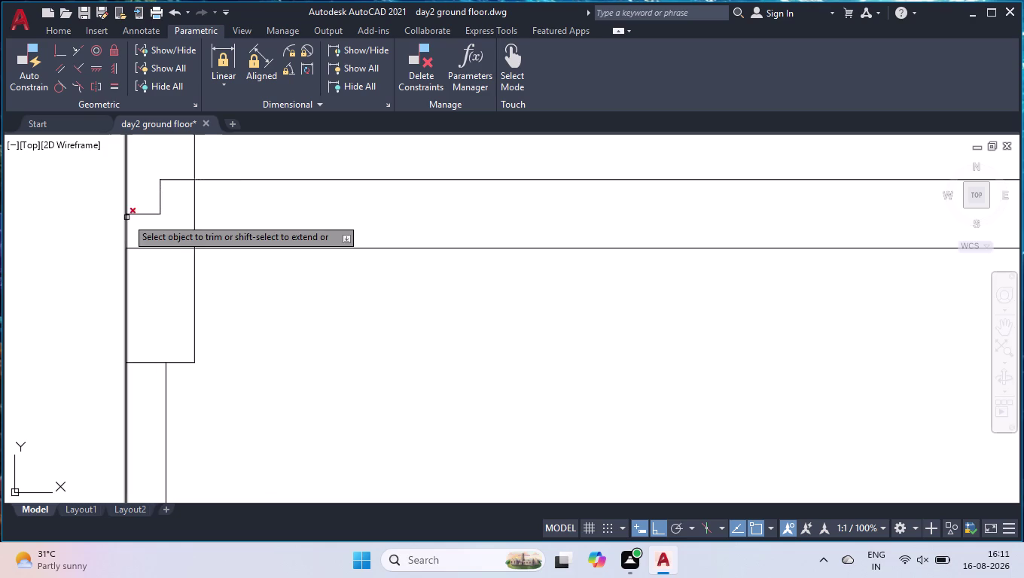
click(180, 232)
click(154, 269)
key(Return)
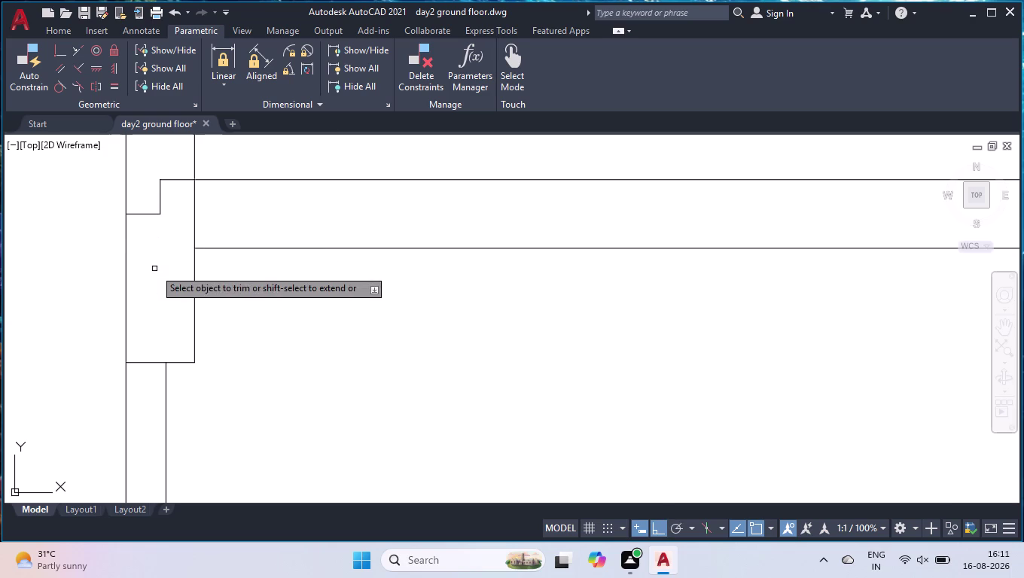
Offset the top wall line 10' down into the room.
scroll(down, 3)
scroll(down, 3)
scroll(down, 3)
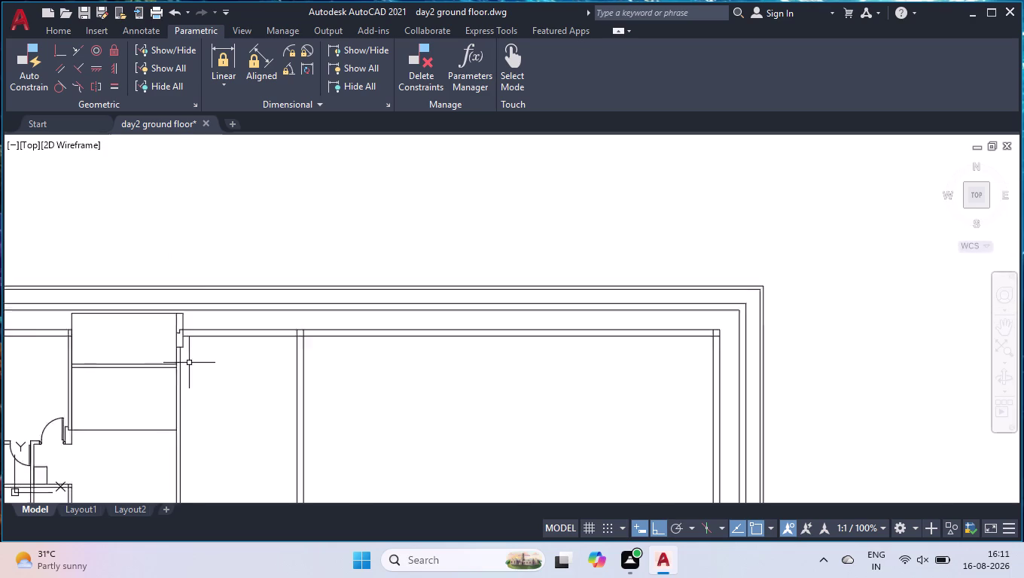
scroll(down, 3)
scroll(up, 3)
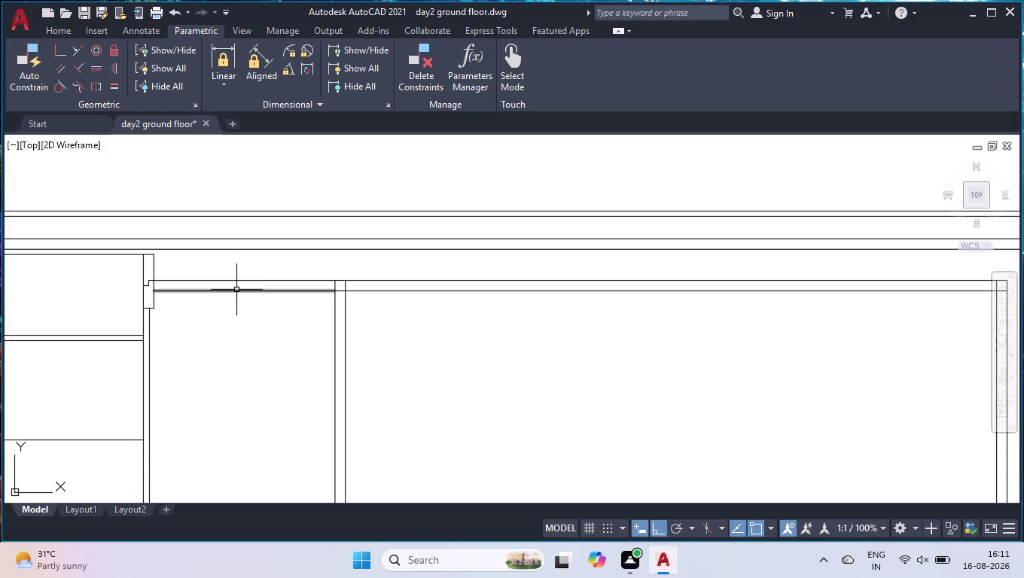
text(off)
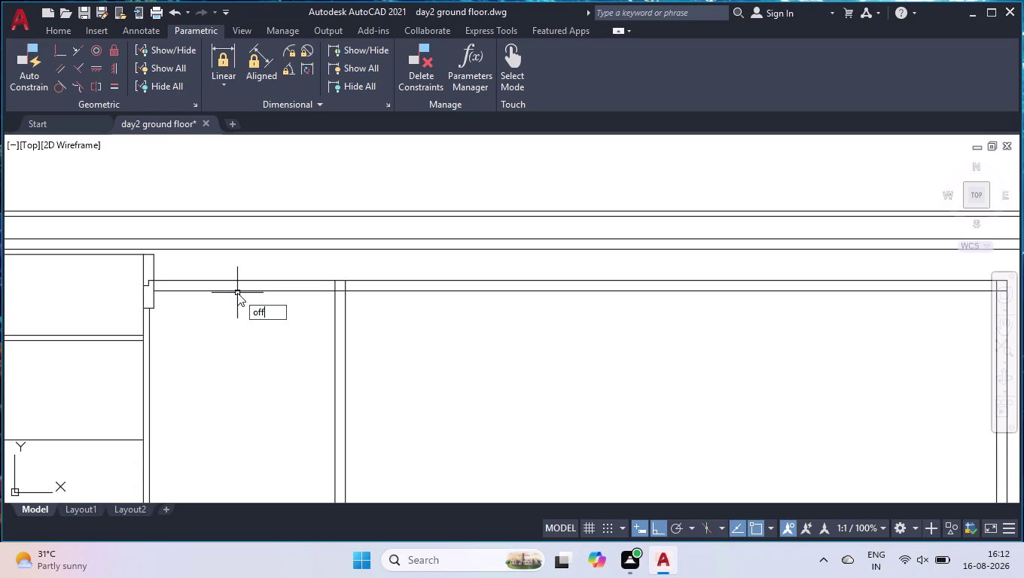
key(Return)
text(10')
key(Return)
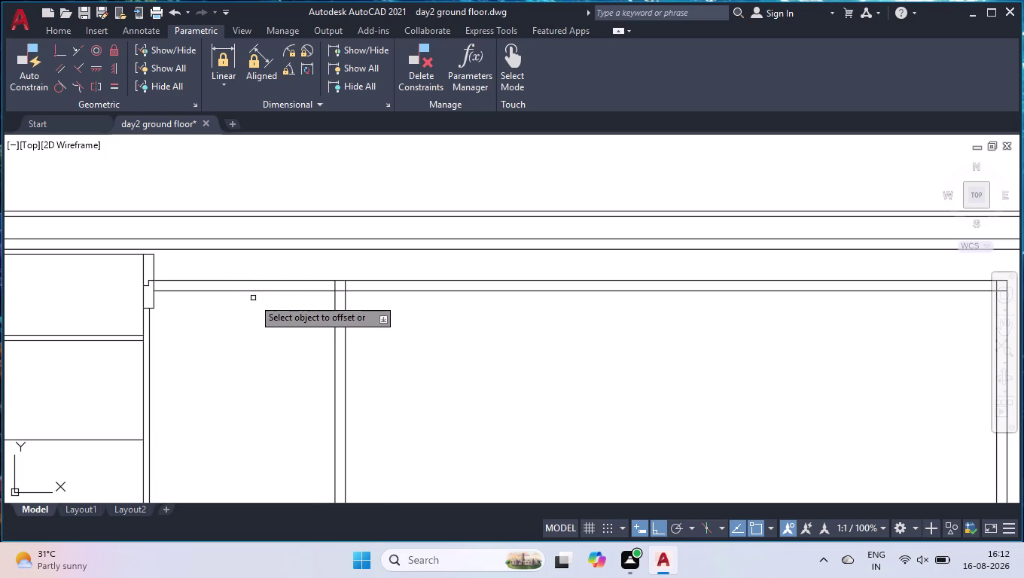
click(253, 291)
click(267, 364)
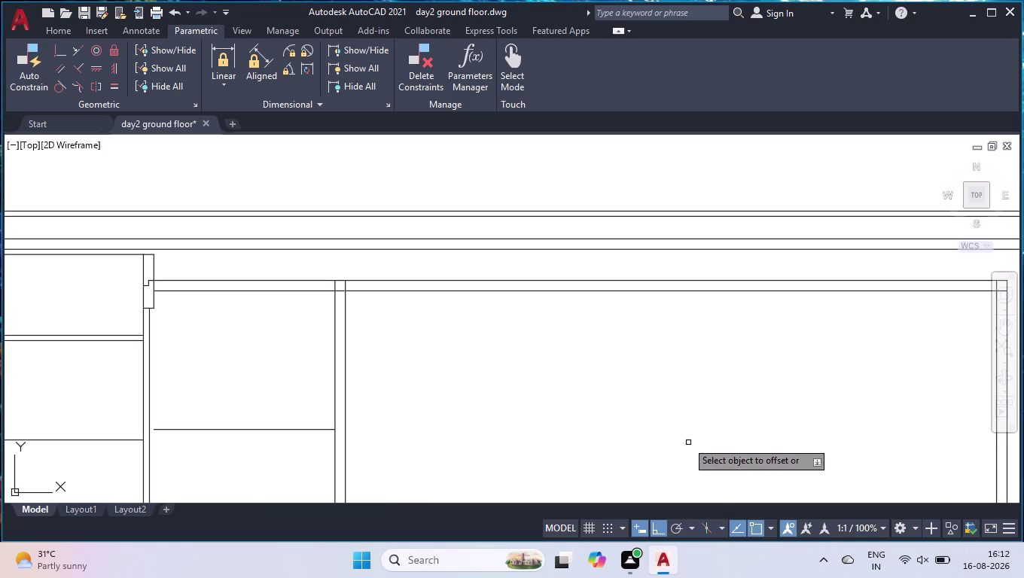
Offset the new interior line 4.5" to form the wall's second face.
scroll(down, 3)
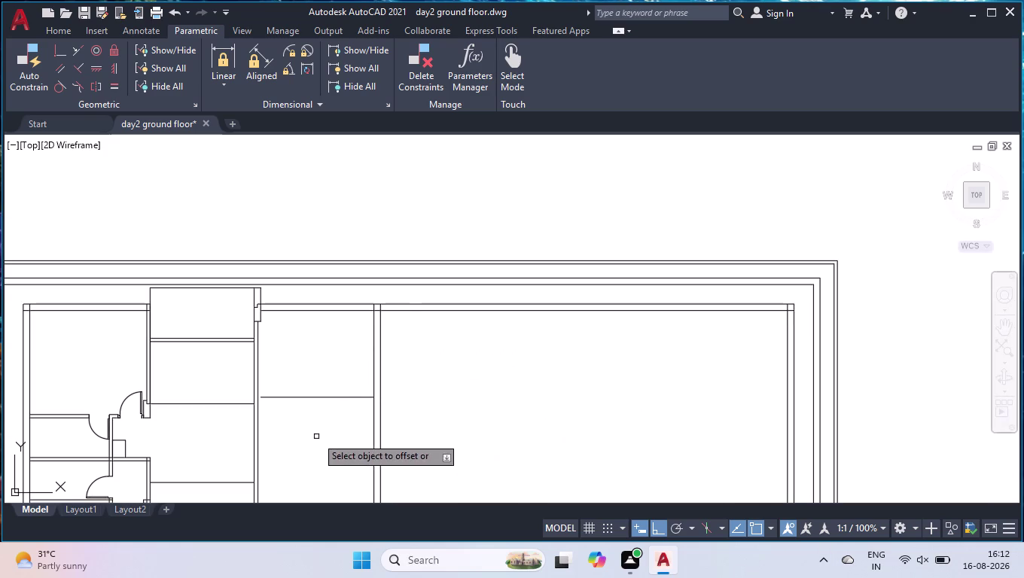
scroll(up, 3)
click(354, 338)
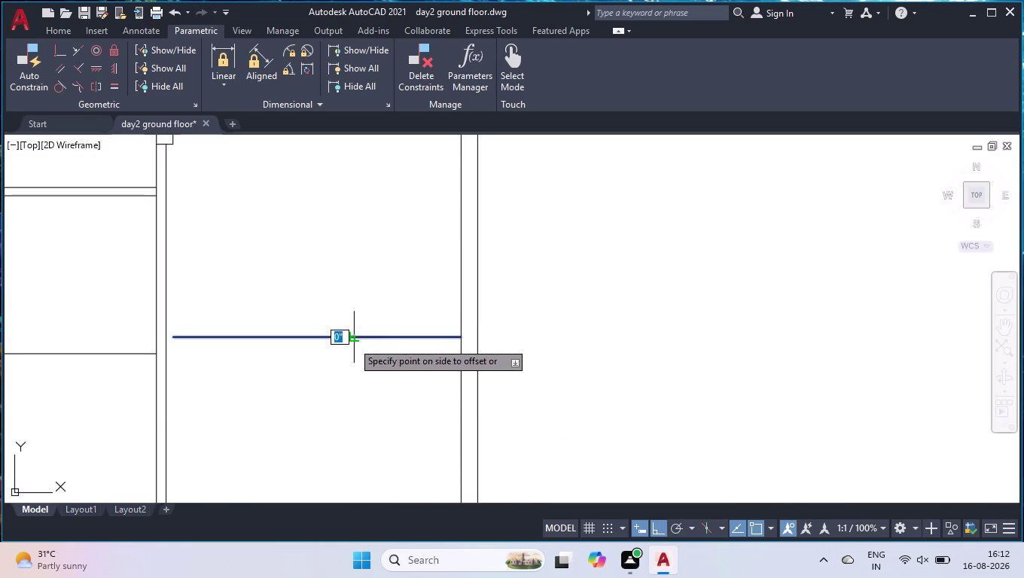
text(4.)
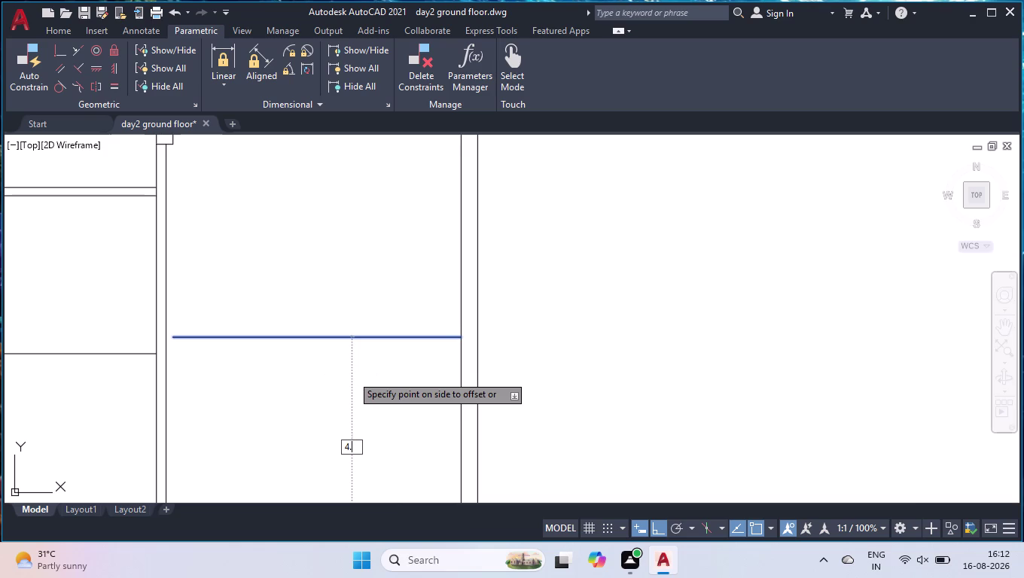
text(5")
key(Return)
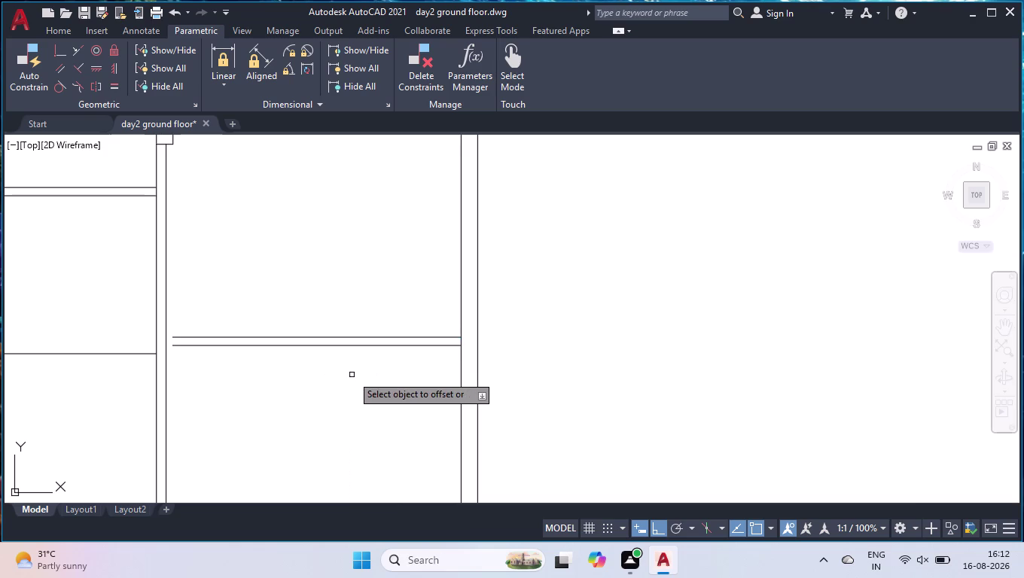
key(Return)
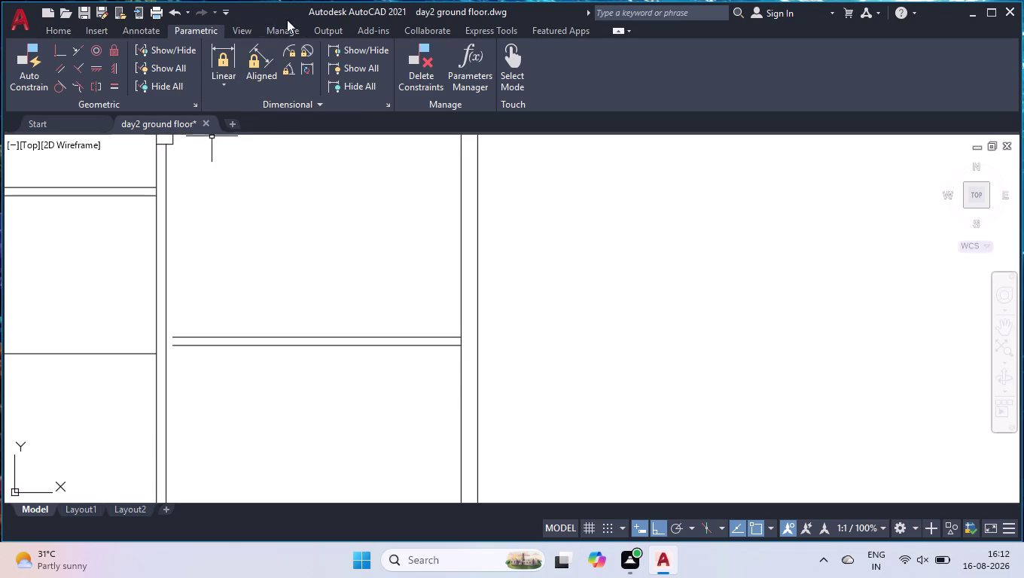
Select the notched wall corner lines and the adjoining wall line.
scroll(down, 3)
scroll(down, 3)
scroll(up, 3)
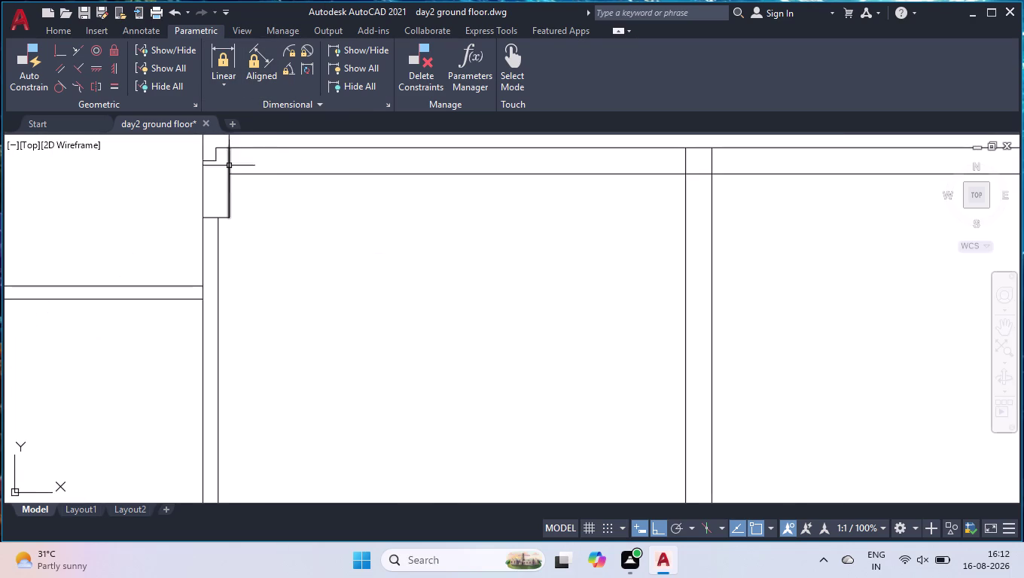
scroll(up, 3)
click(224, 143)
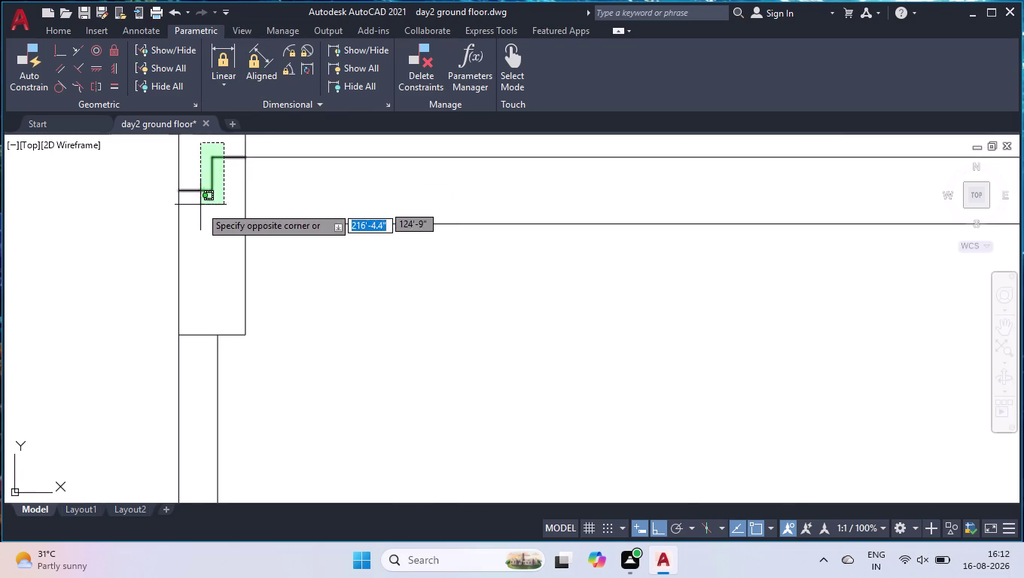
click(203, 211)
click(247, 259)
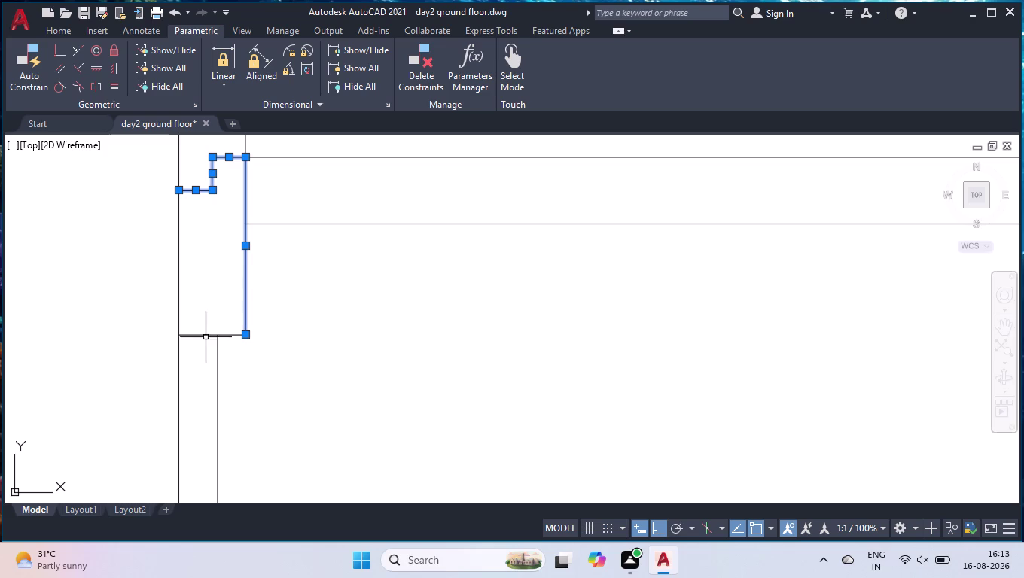
click(202, 334)
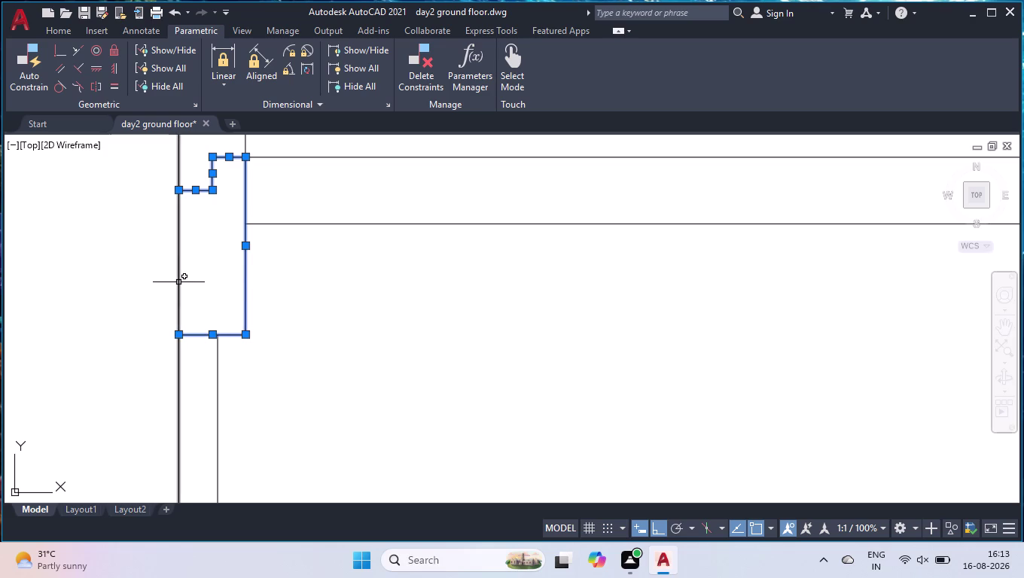
key(j)
key(Return)
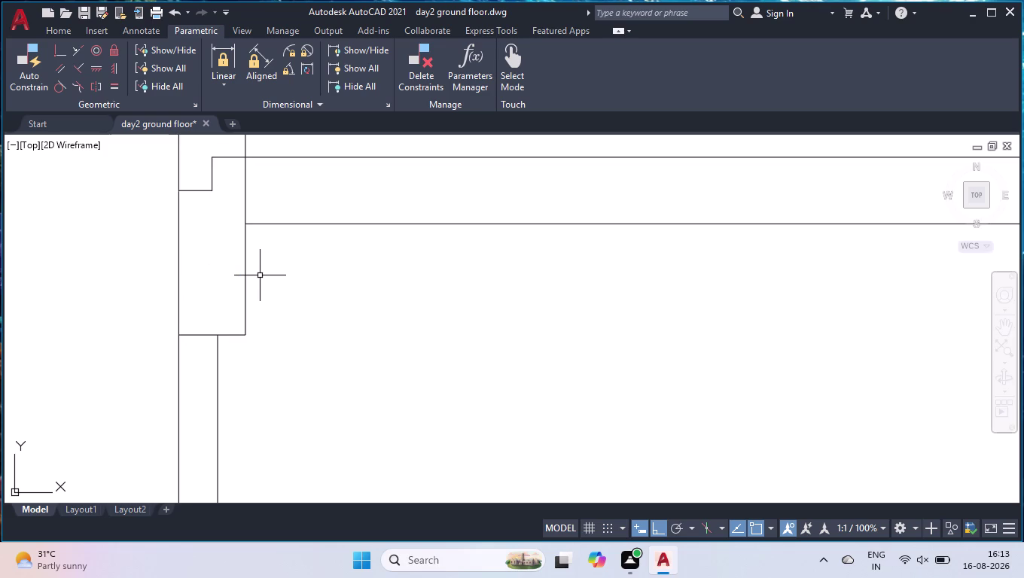
click(246, 280)
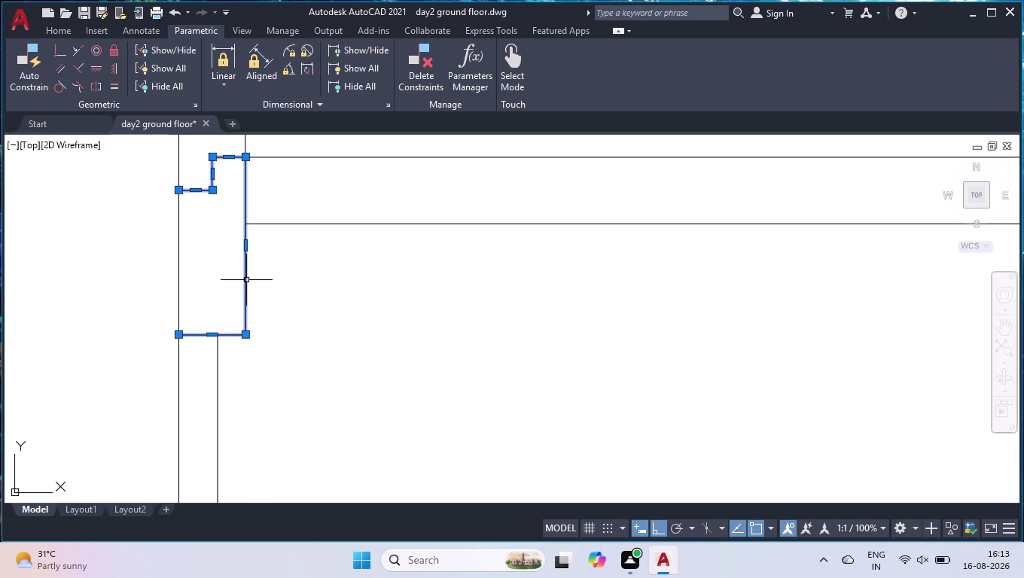
Copy the selected corner lines from the wall corner to open space above the plan.
text(c)
text(o)
key(Return)
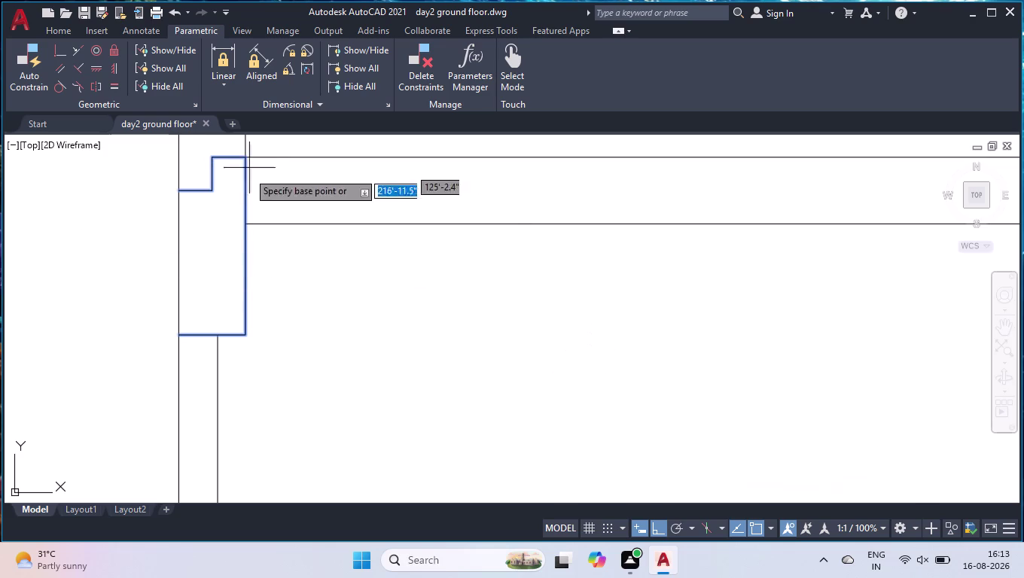
click(247, 336)
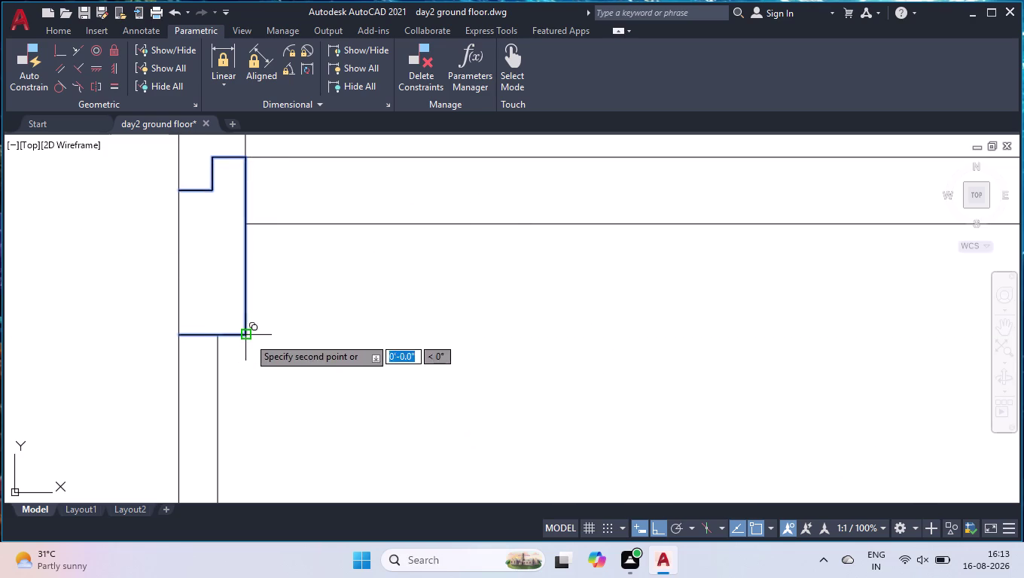
scroll(down, 3)
scroll(down, 3)
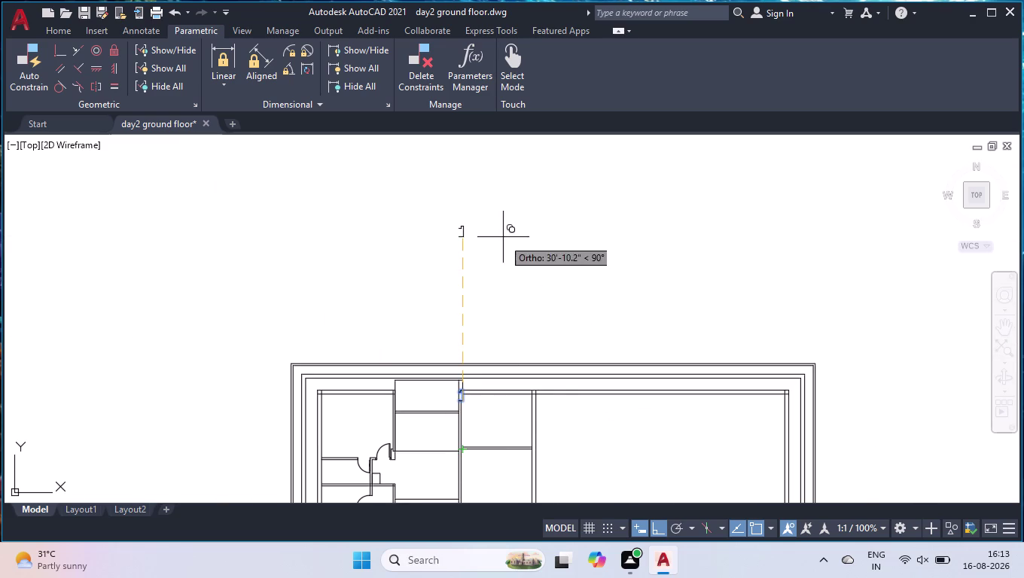
click(504, 246)
key(Return)
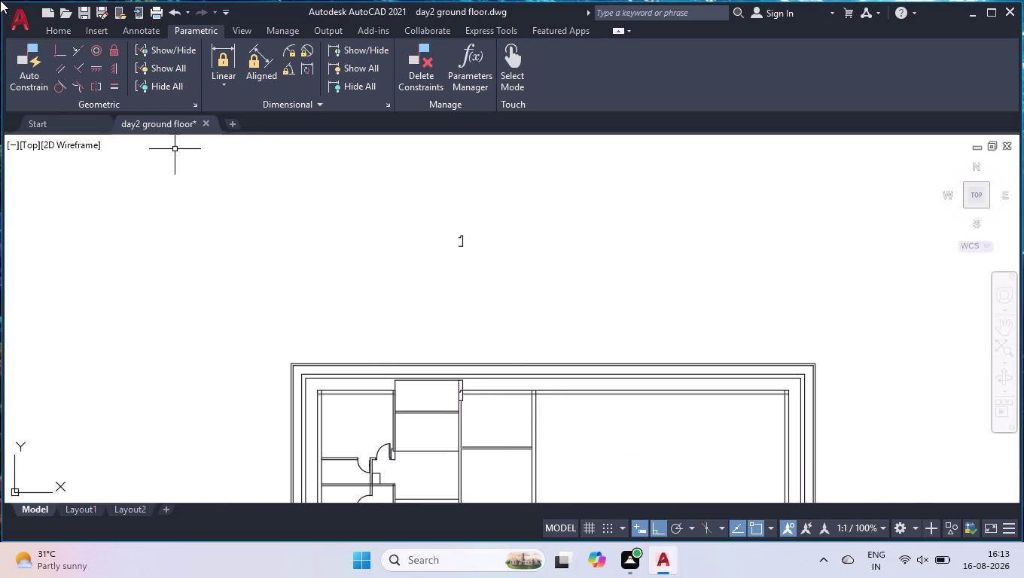
scroll(up, 3)
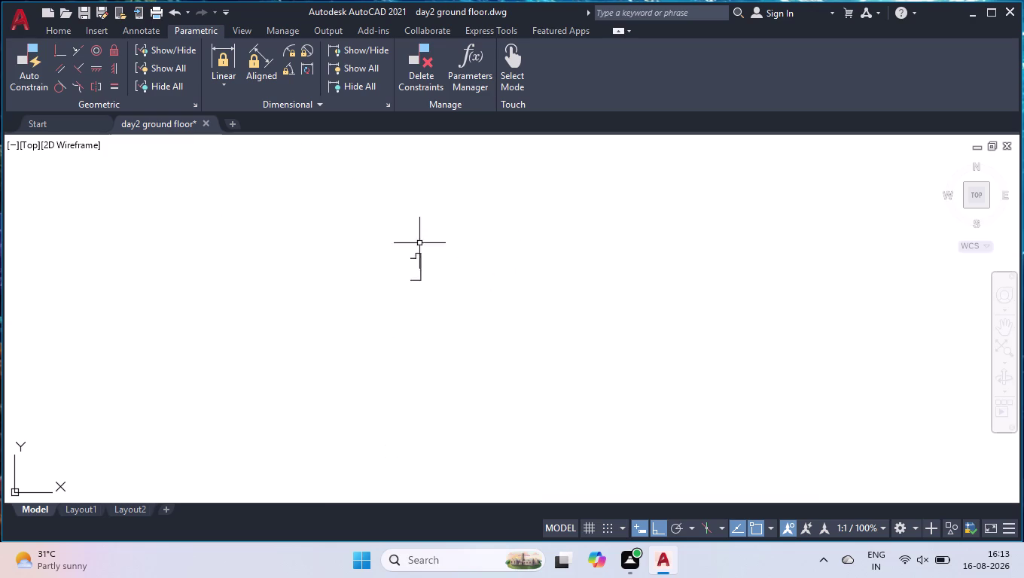
scroll(up, 3)
scroll(up, 3)
Draw the left edge from the notch's left end down to the bottom-left corner.
key(l)
key(Return)
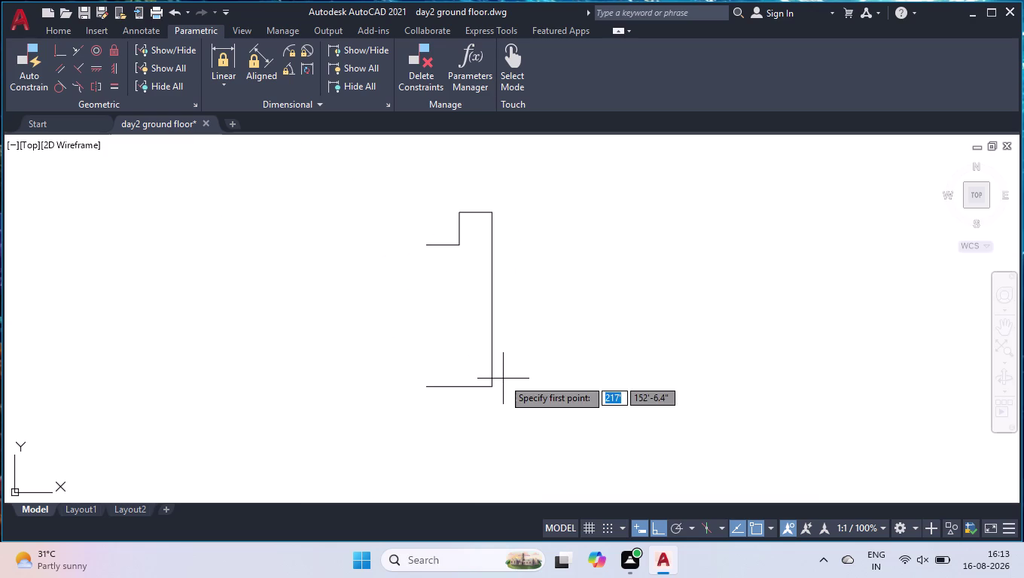
click(428, 243)
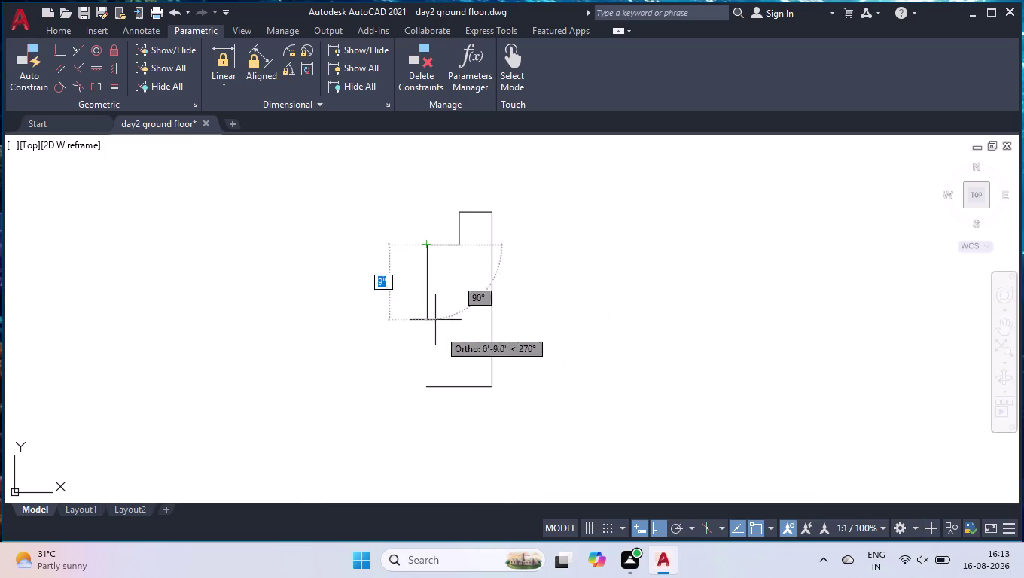
click(428, 388)
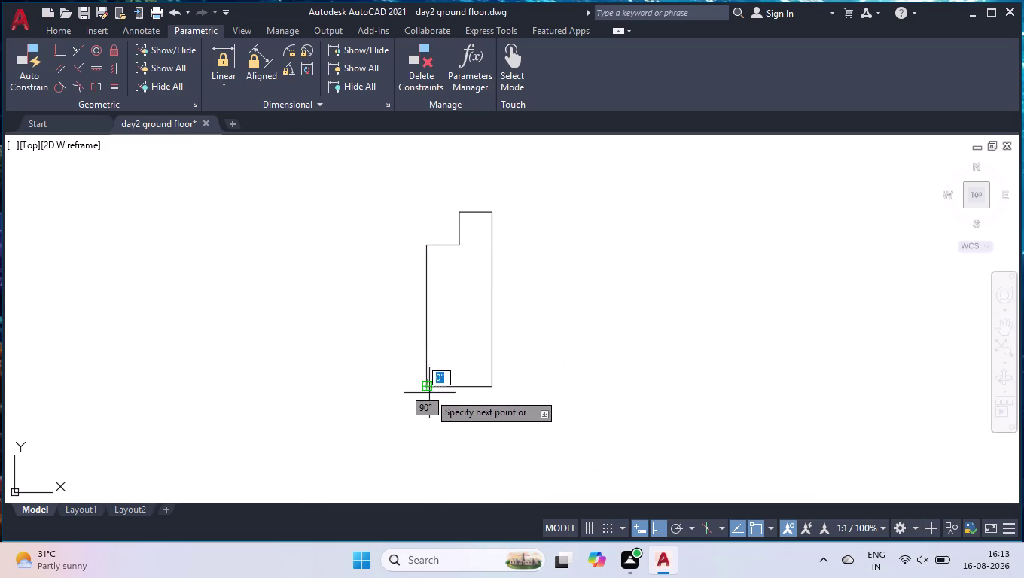
key(space)
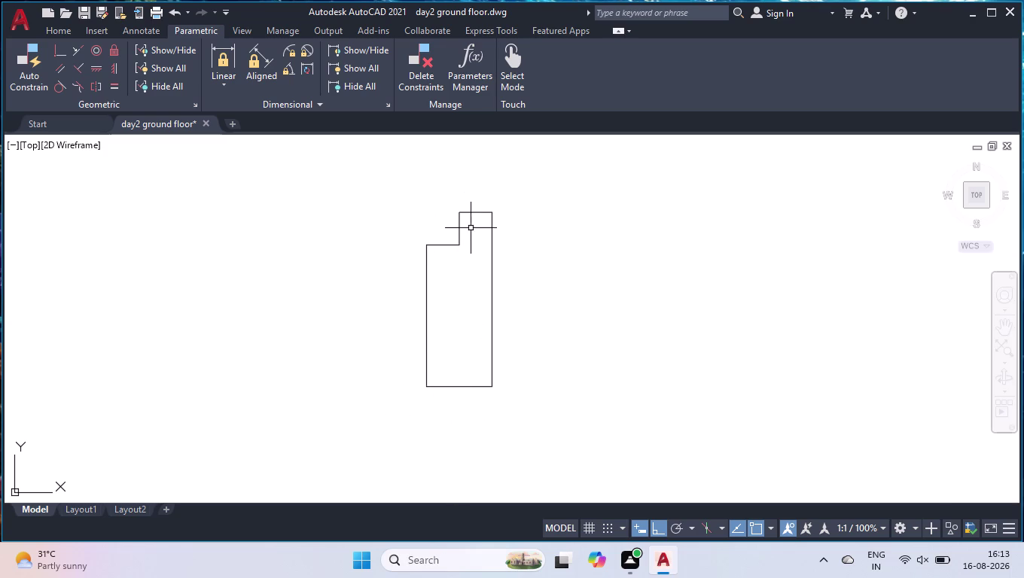
Start the ROTATE command on the closed stepped outline.
click(515, 192)
click(376, 401)
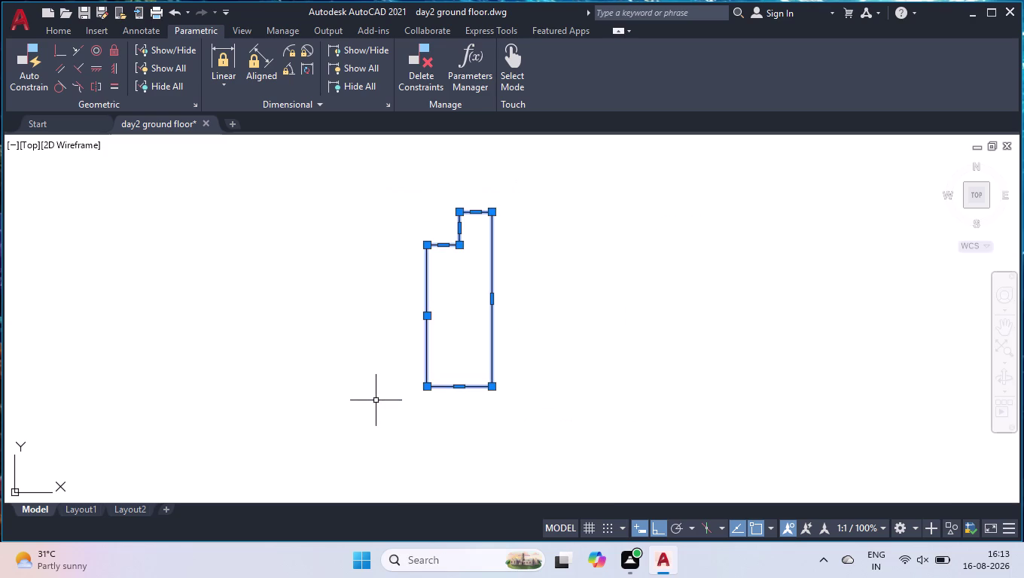
key(j)
key(Return)
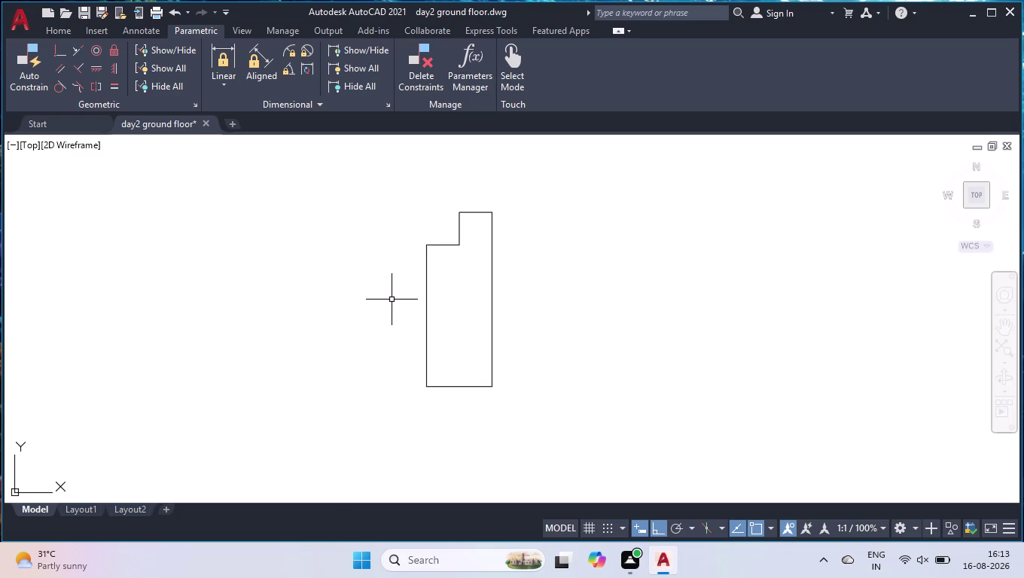
text(mi)
key(BackSpace)
key(BackSpace)
text(r)
text(o)
key(Return)
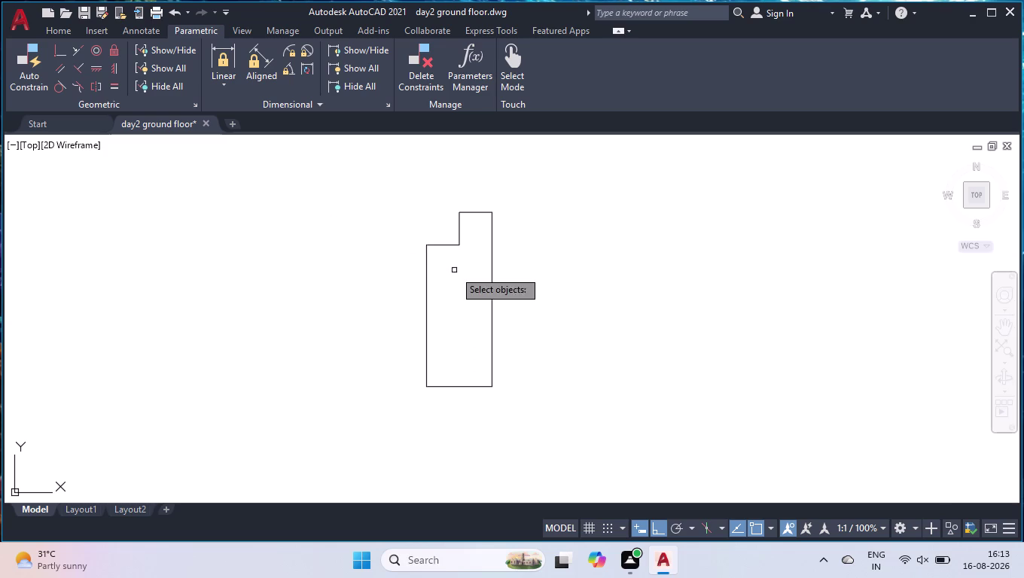
click(426, 268)
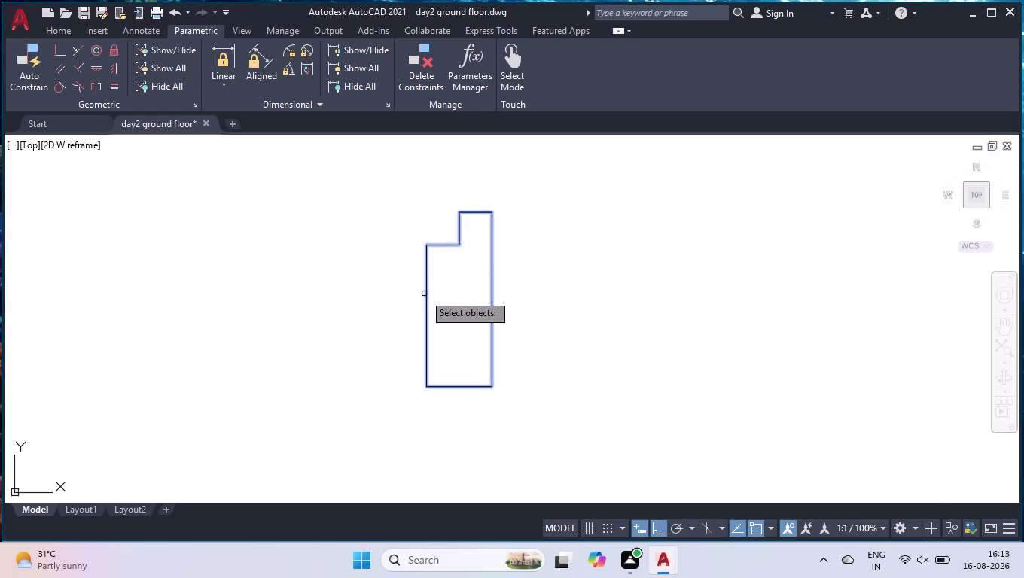
Rotate the stepped outline 180 degrees about its bottom-left corner.
key(Return)
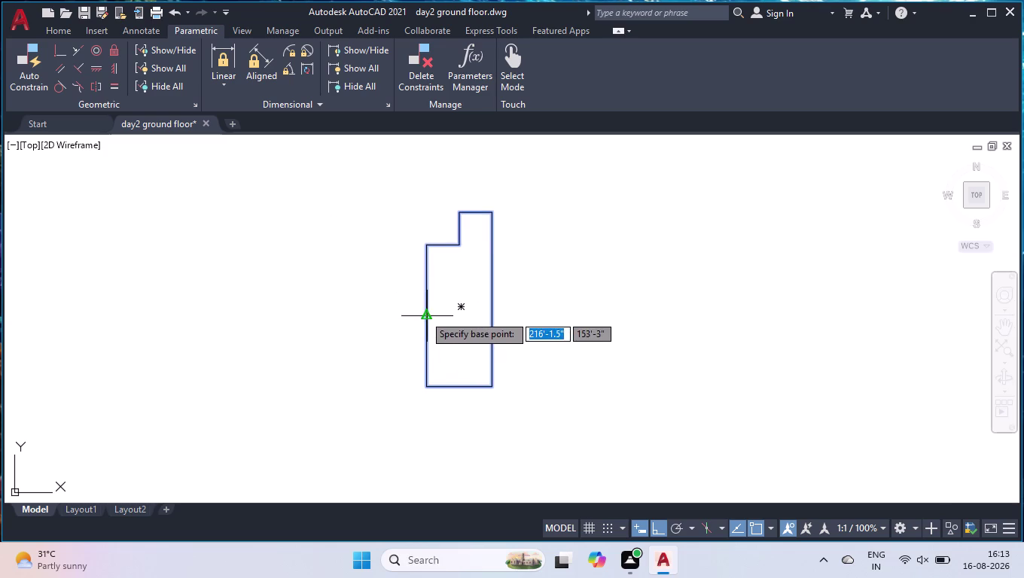
click(427, 383)
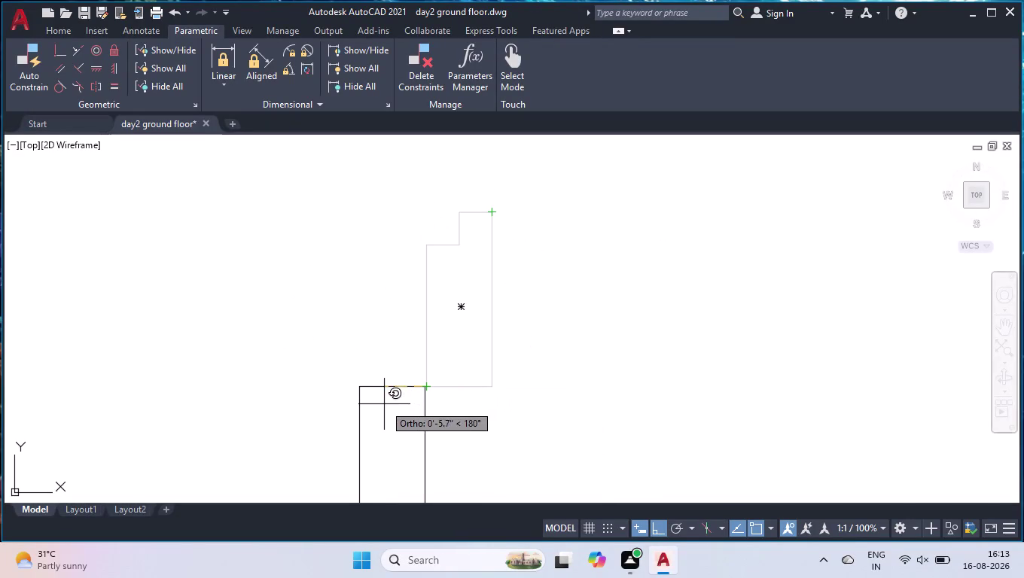
scroll(down, 3)
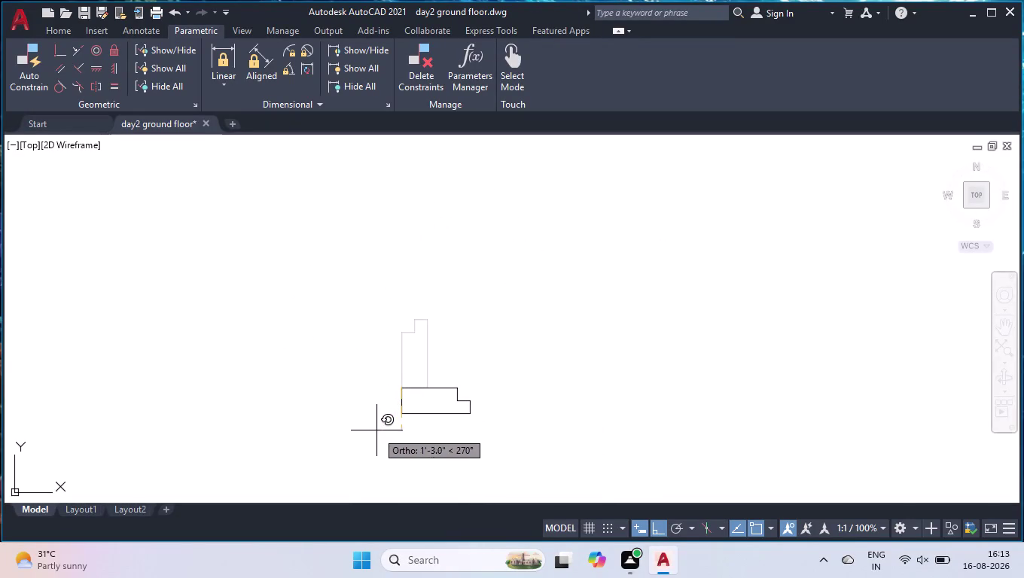
click(329, 430)
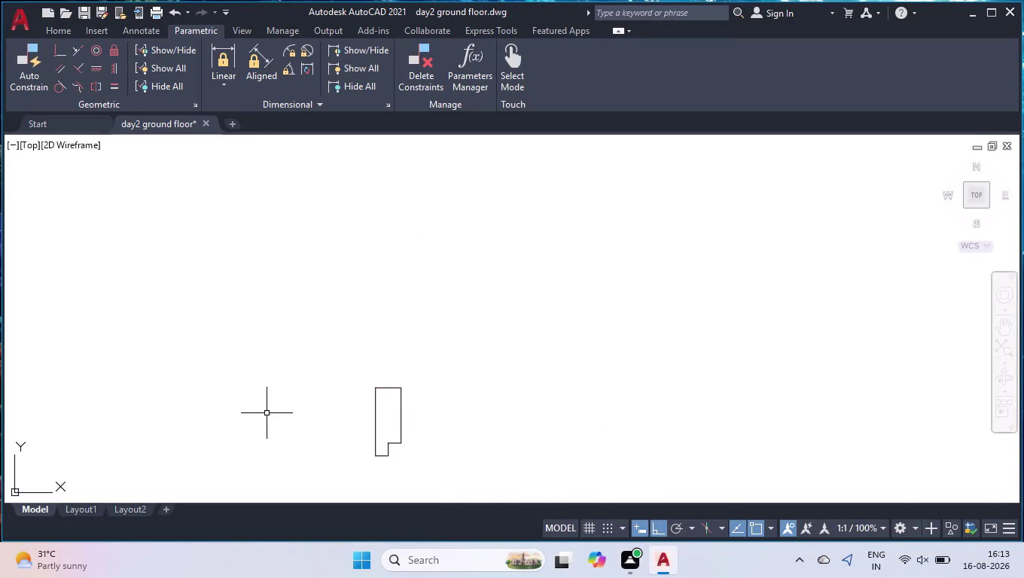
scroll(up, 3)
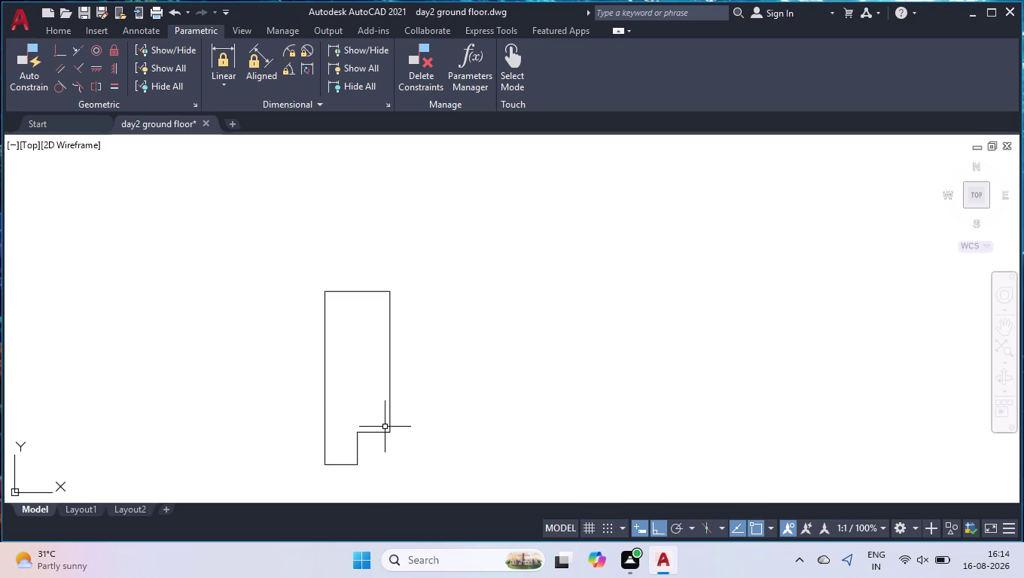
Mirror the stepped outline about its left edge, erasing the original.
text(mi)
key(Return)
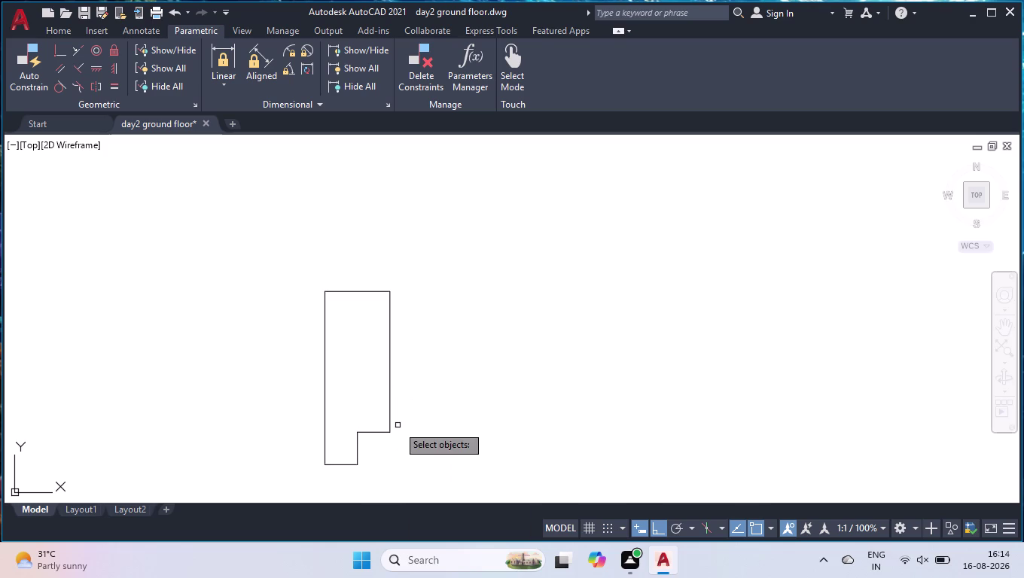
click(439, 384)
click(320, 398)
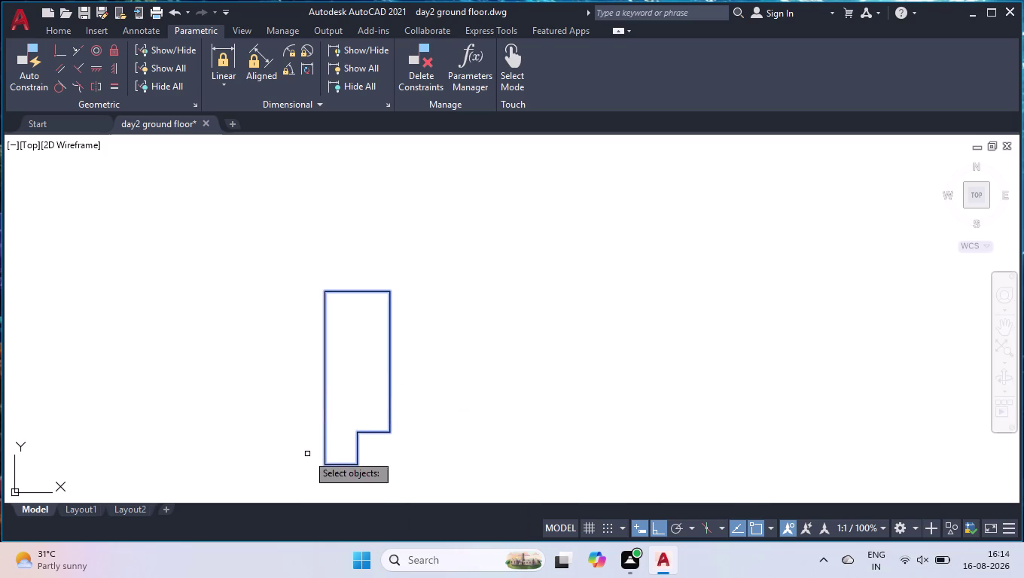
key(Return)
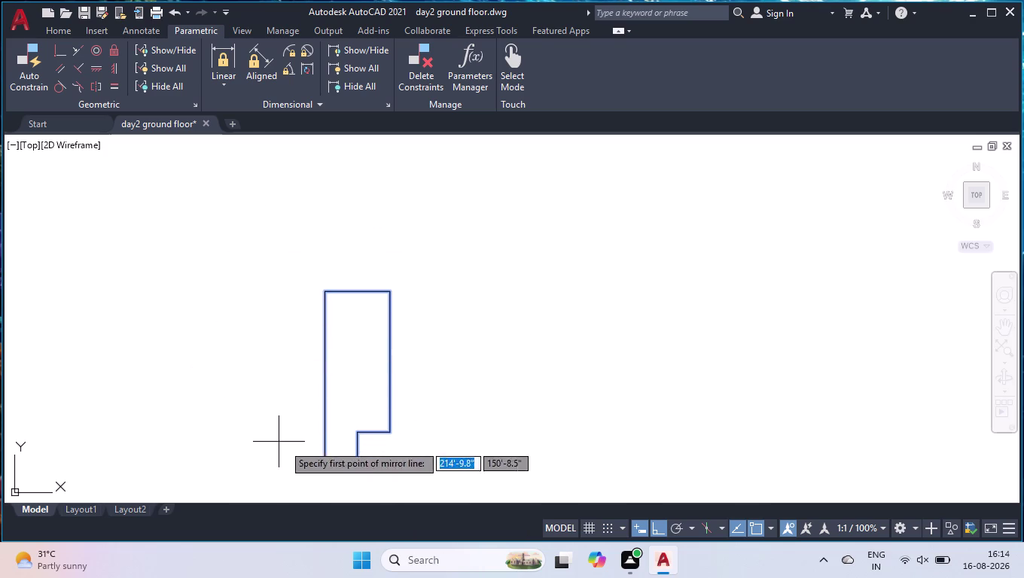
click(320, 466)
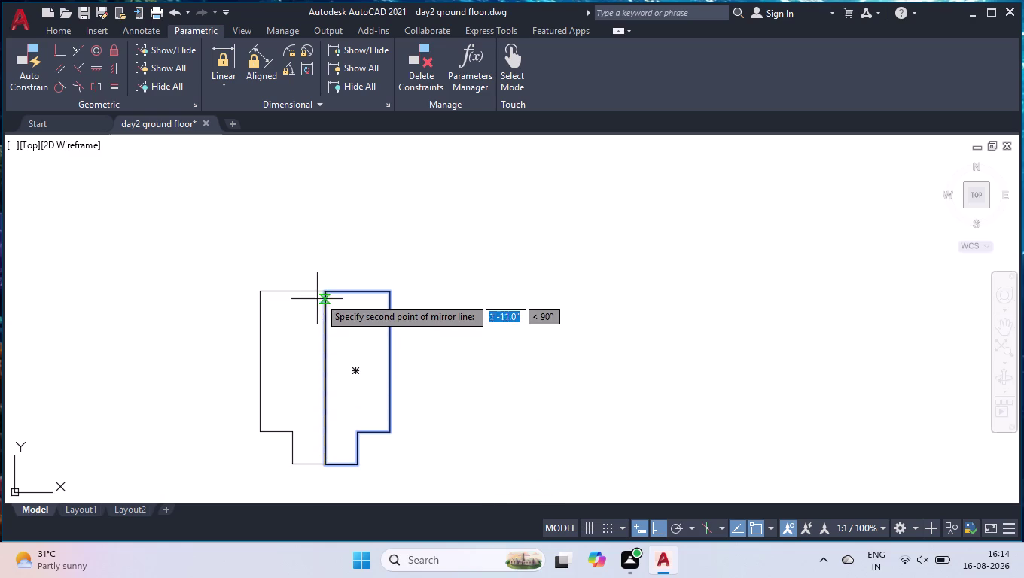
click(320, 298)
drag(344, 334, 319, 297)
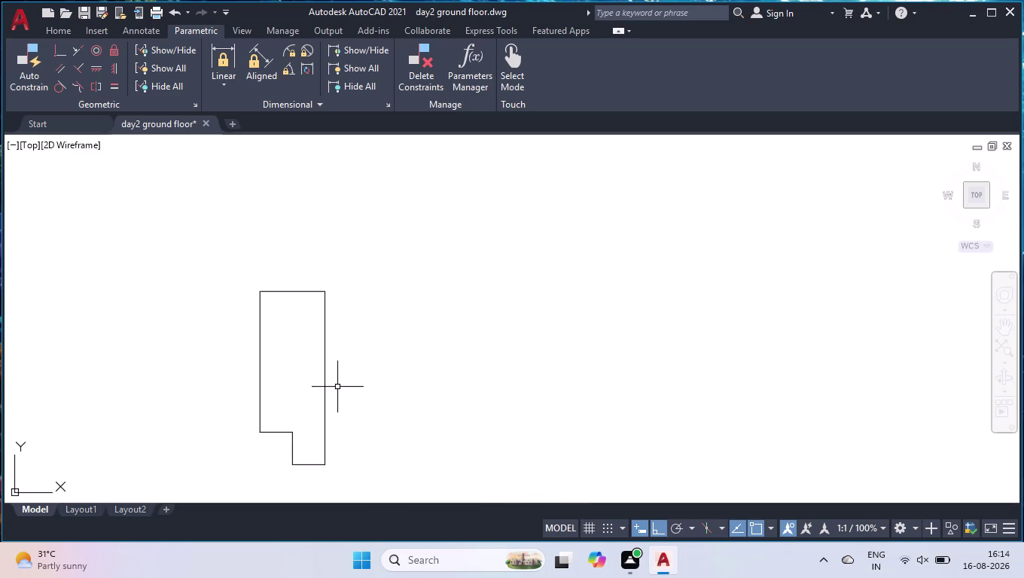
Zoom out to show the entire ground floor plan with its rooms and door swings.
scroll(down, 3)
scroll(down, 3)
scroll(down, 3)
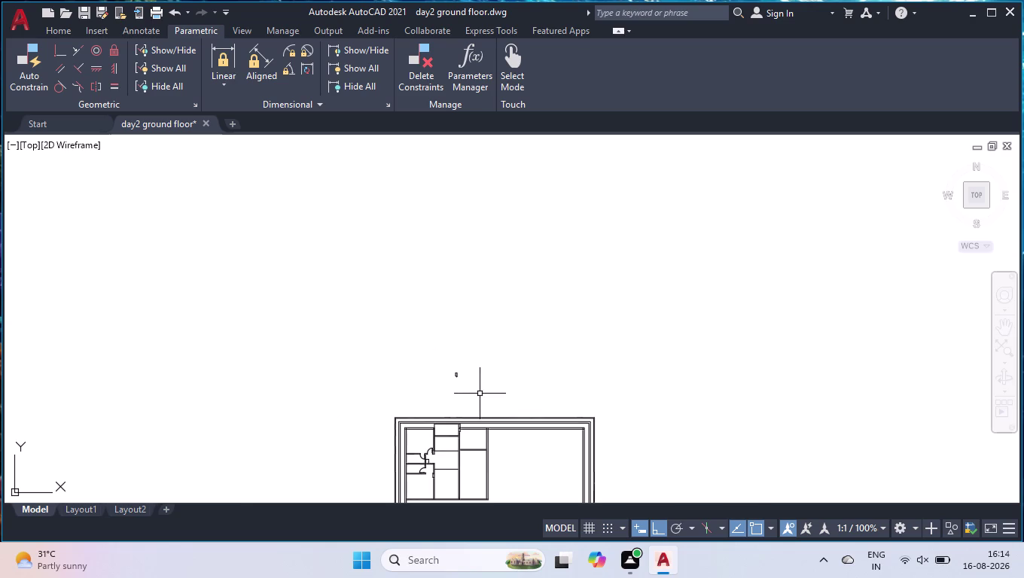
scroll(down, 3)
scroll(up, 3)
scroll(up, 3)
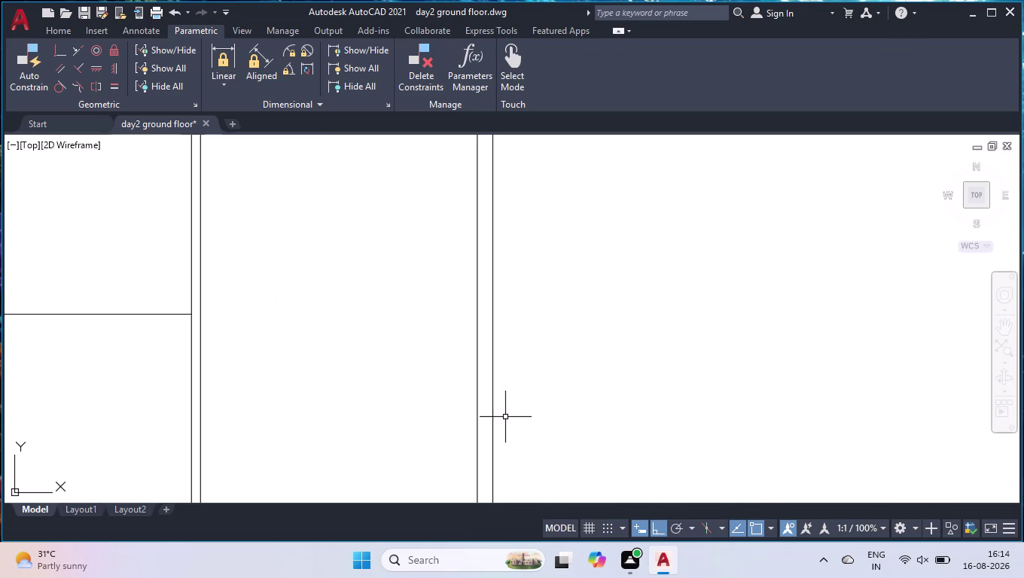
scroll(down, 3)
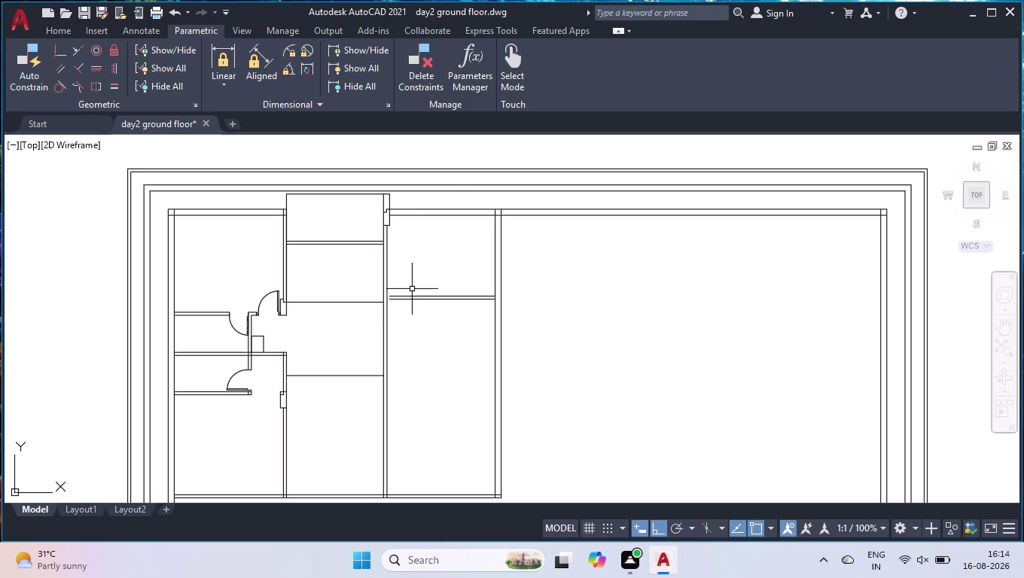
scroll(up, 3)
scroll(down, 3)
scroll(down, 3)
scroll(down, 3)
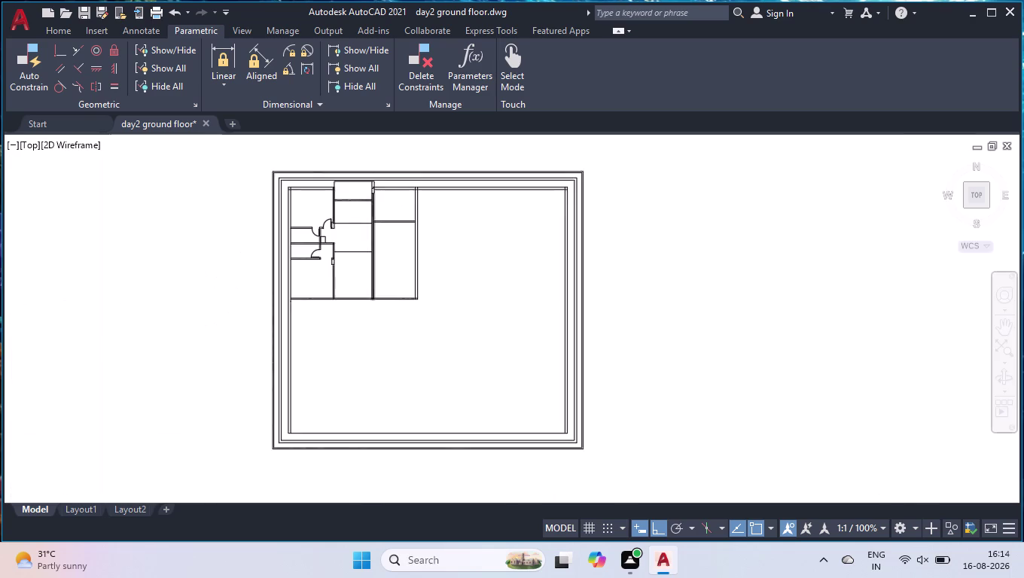
scroll(down, 3)
scroll(up, 3)
Move the notched outline from above the plan to the inner wall corner.
drag(393, 150, 383, 159)
click(263, 197)
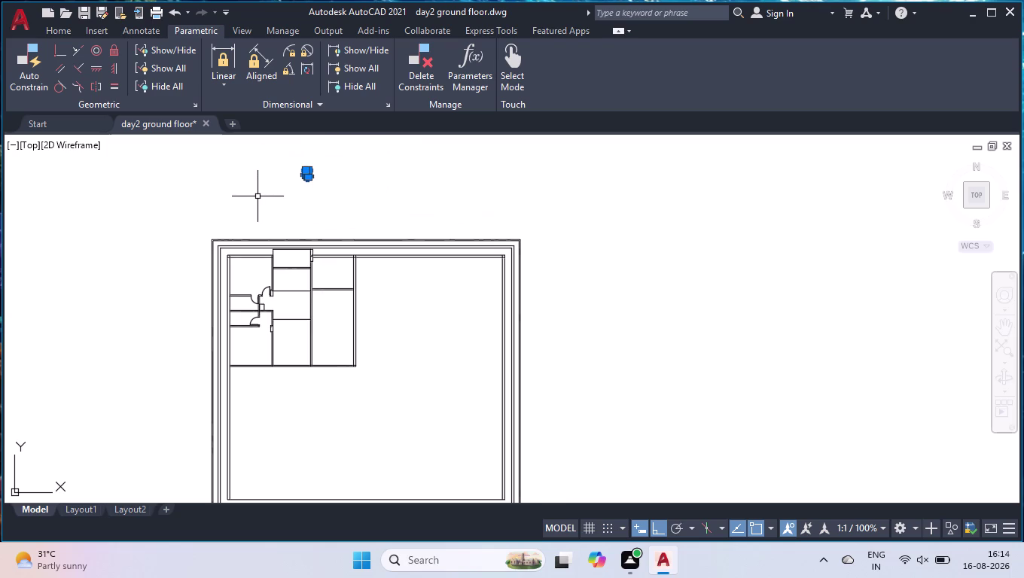
text(mov)
key(Return)
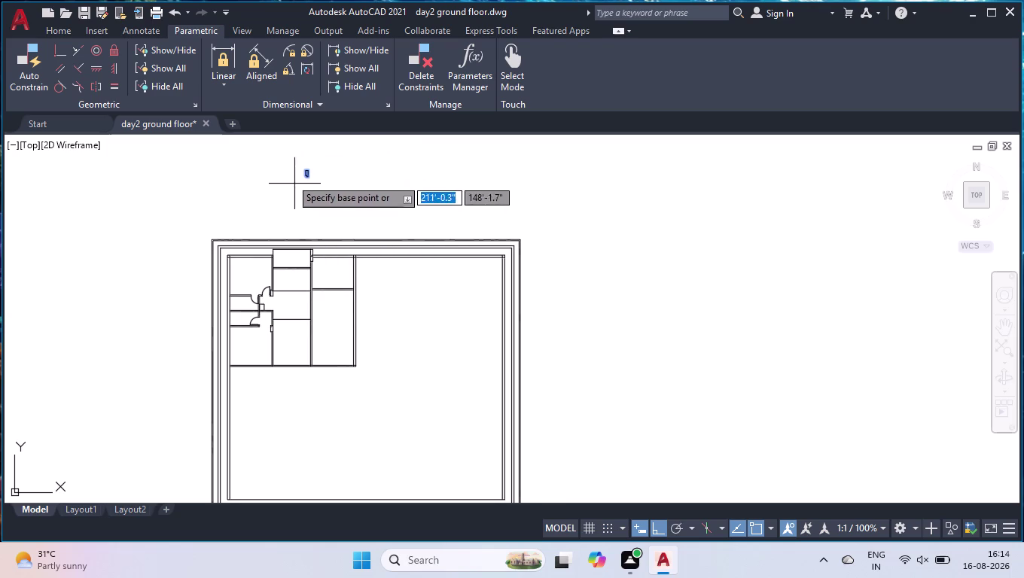
scroll(up, 3)
scroll(up, 3)
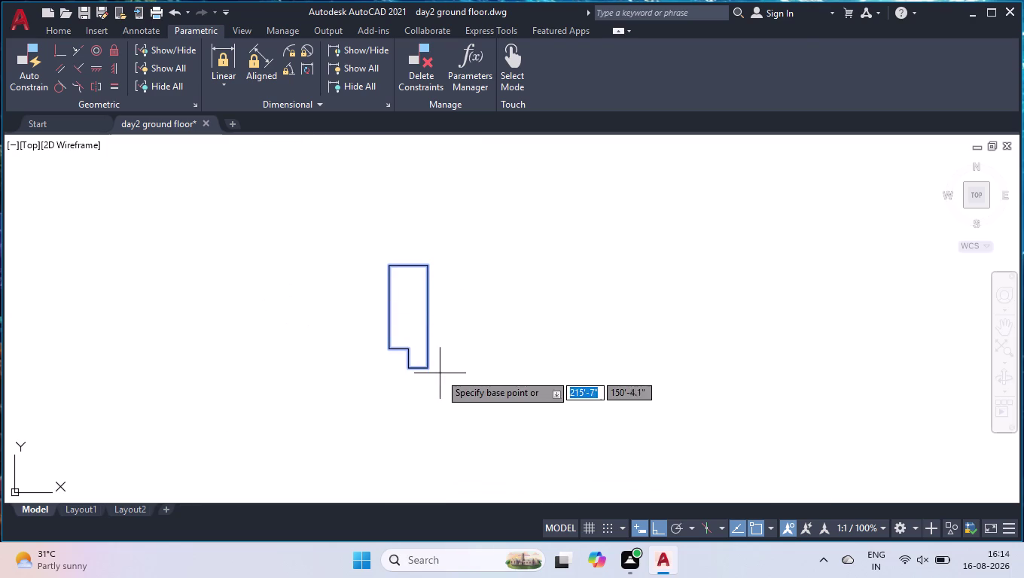
click(425, 367)
scroll(down, 3)
scroll(down, 3)
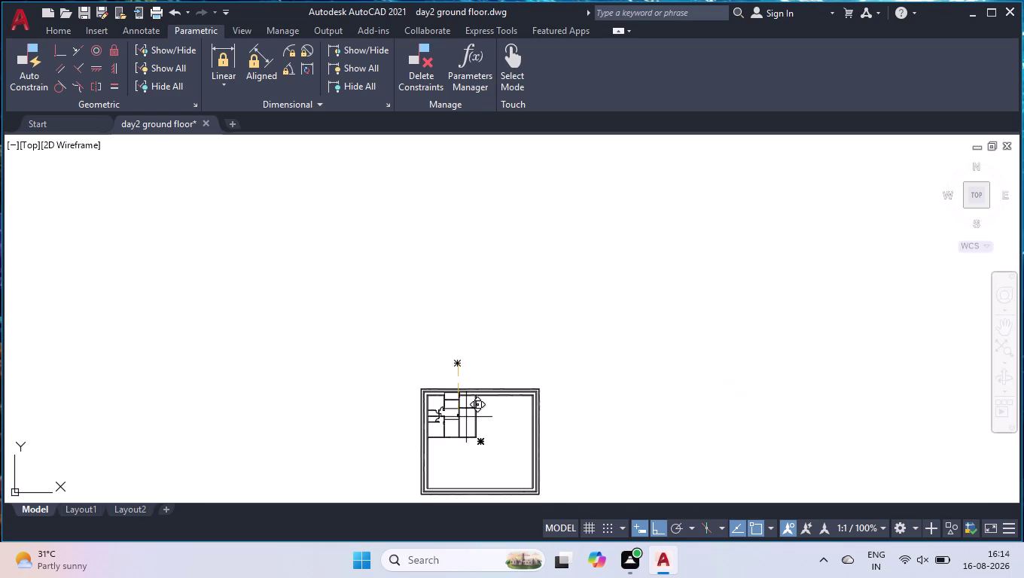
scroll(up, 3)
scroll(up, 3)
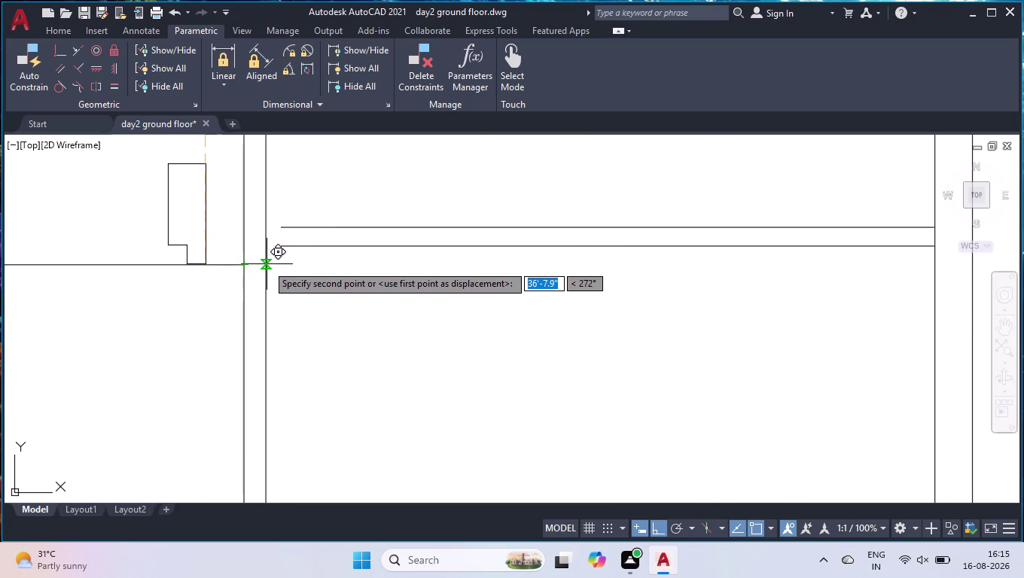
click(270, 265)
click(209, 251)
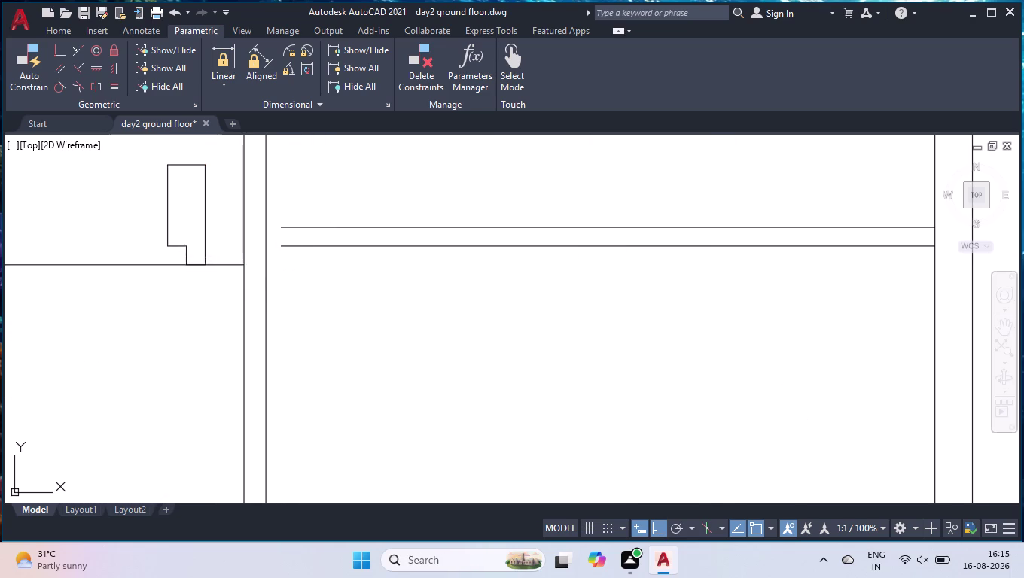
Reposition the shape, snapping its notch corner onto the wall corner.
click(174, 243)
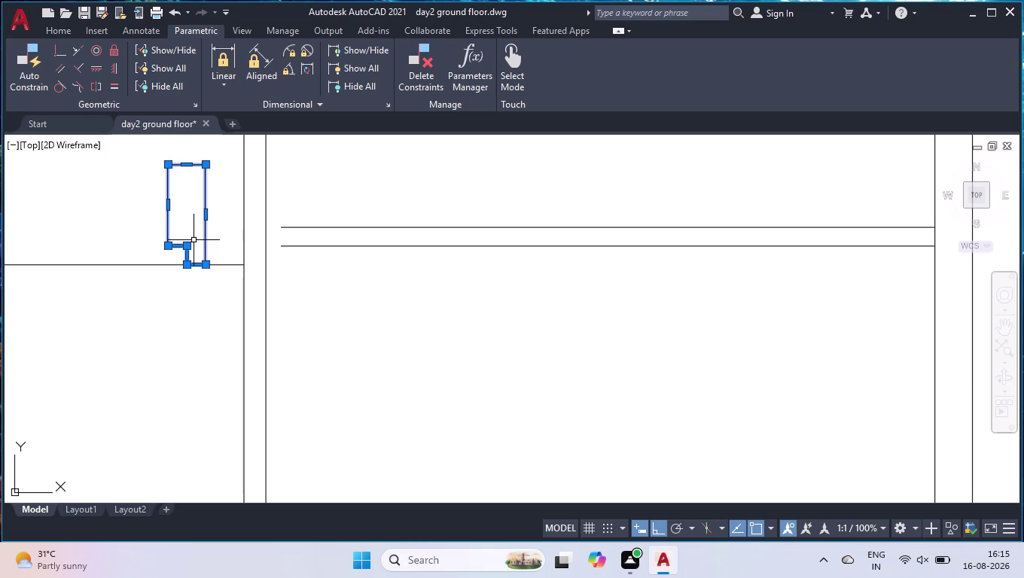
key(m)
key(Return)
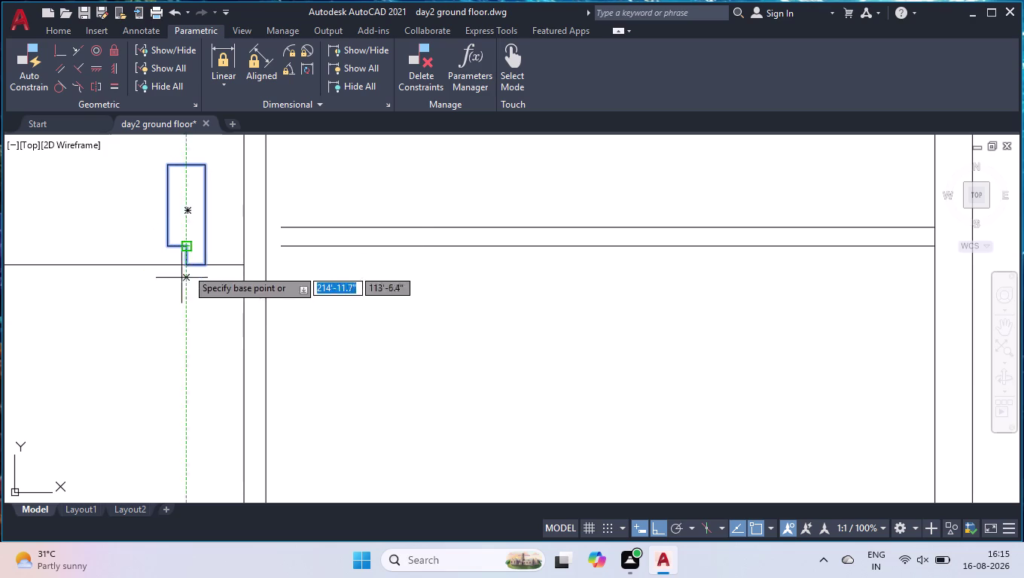
click(203, 262)
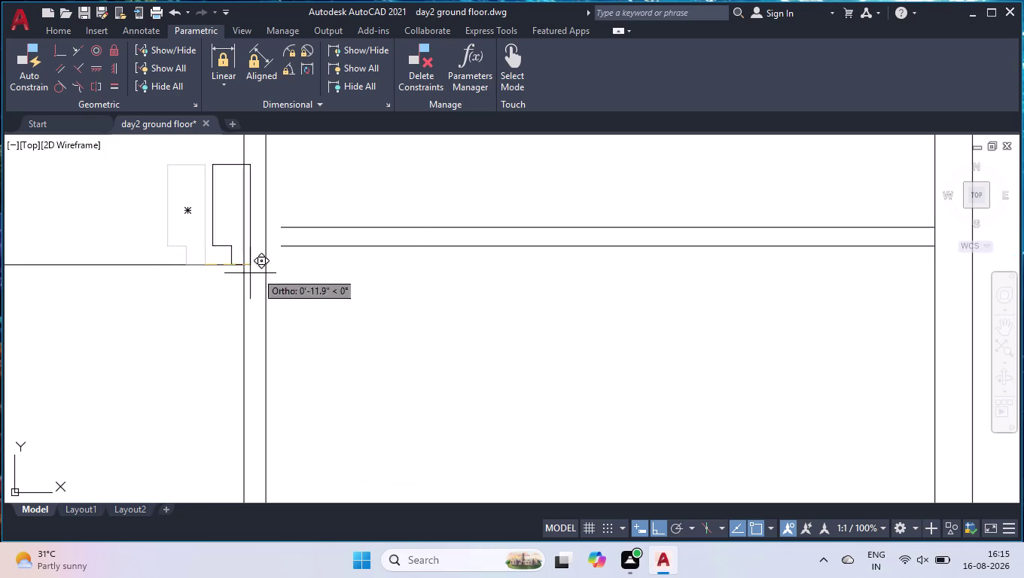
click(266, 268)
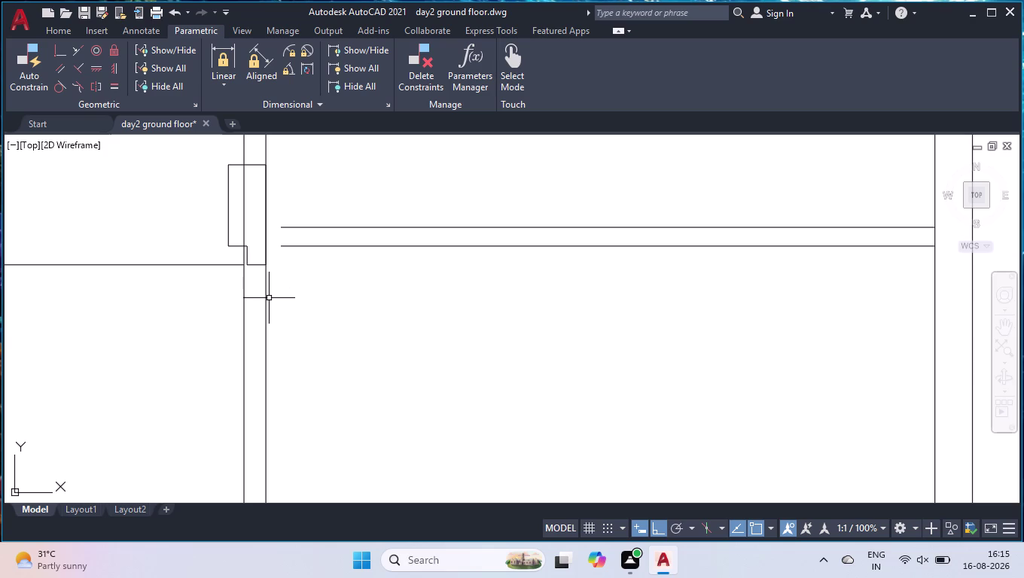
right_click(269, 298)
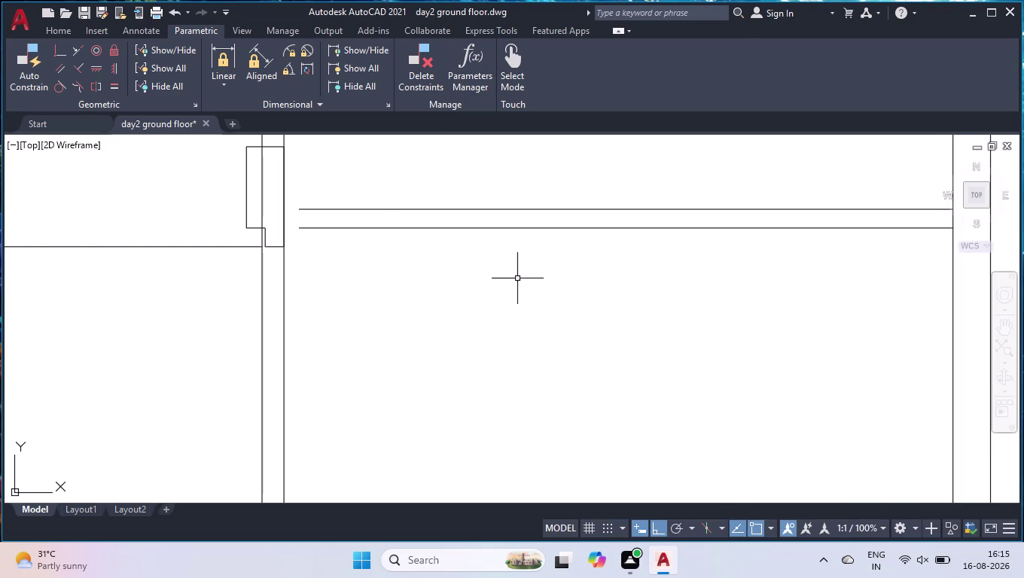
Explode the L-shaped wall outline and delete its bottom edge.
scroll(up, 3)
scroll(down, 3)
scroll(up, 3)
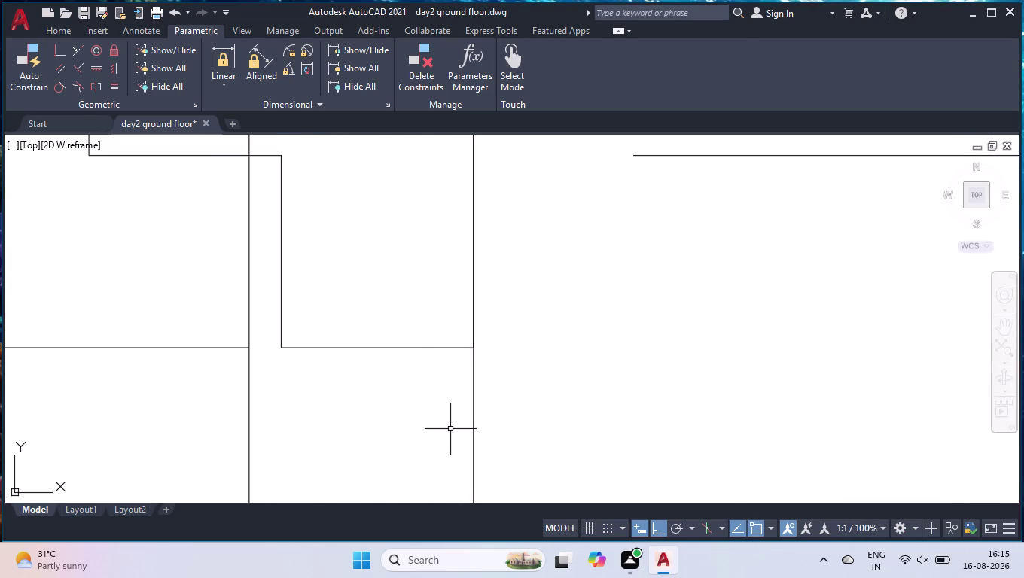
click(389, 349)
text(exp)
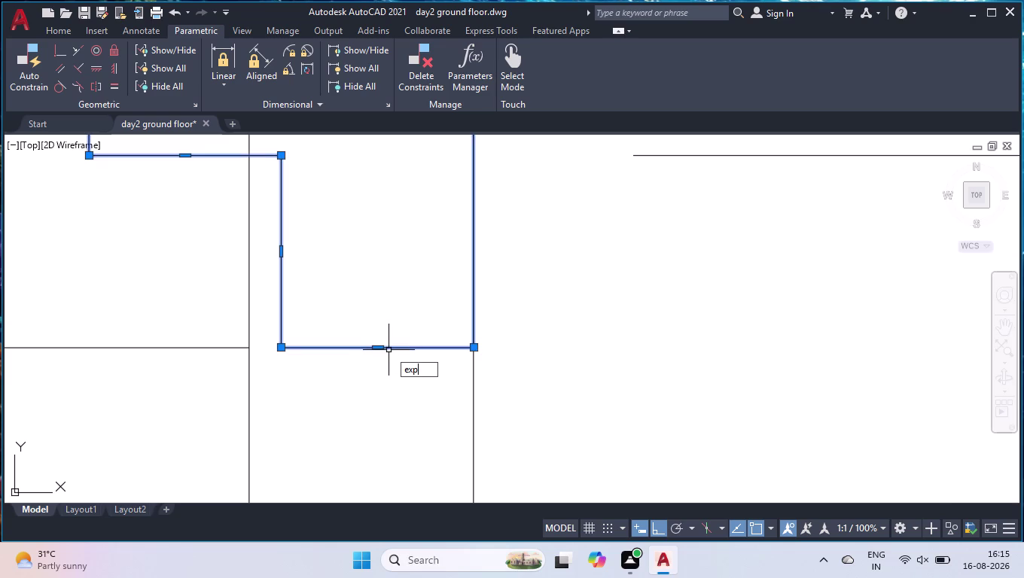
key(l)
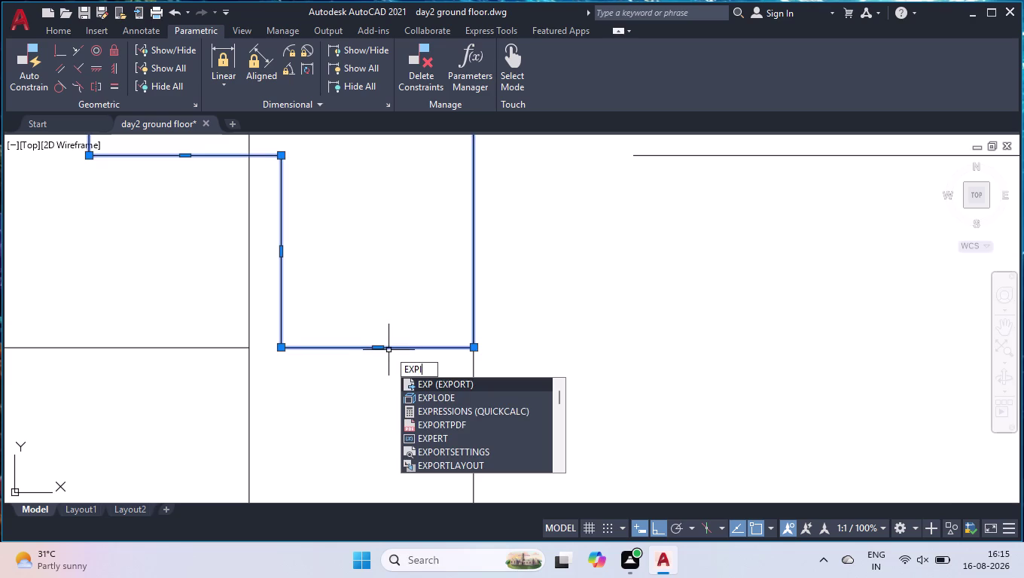
key(Return)
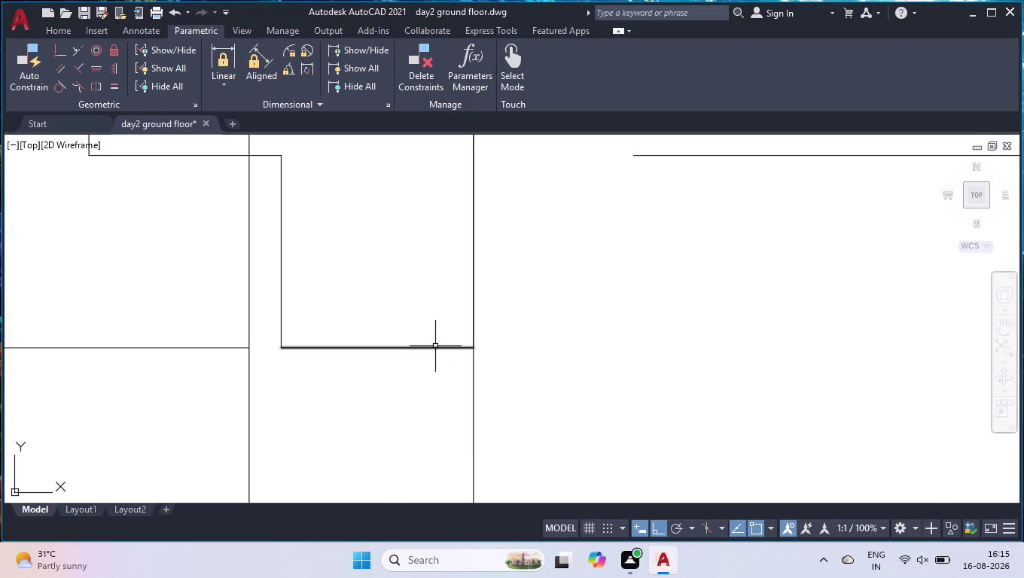
click(435, 346)
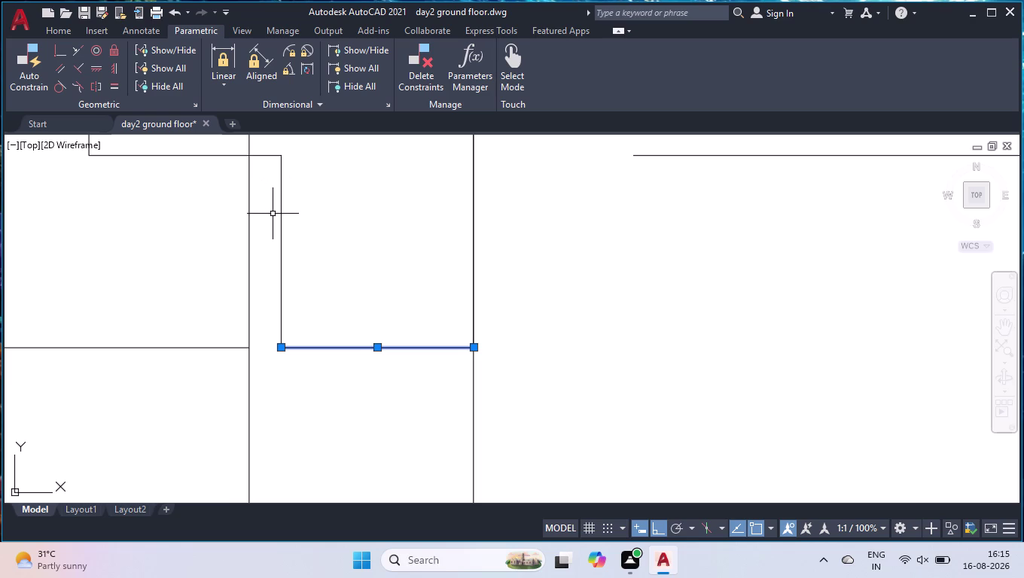
key(Delete)
Draw a 4.5-inch line from the wall junction along the horizontal wall.
scroll(down, 3)
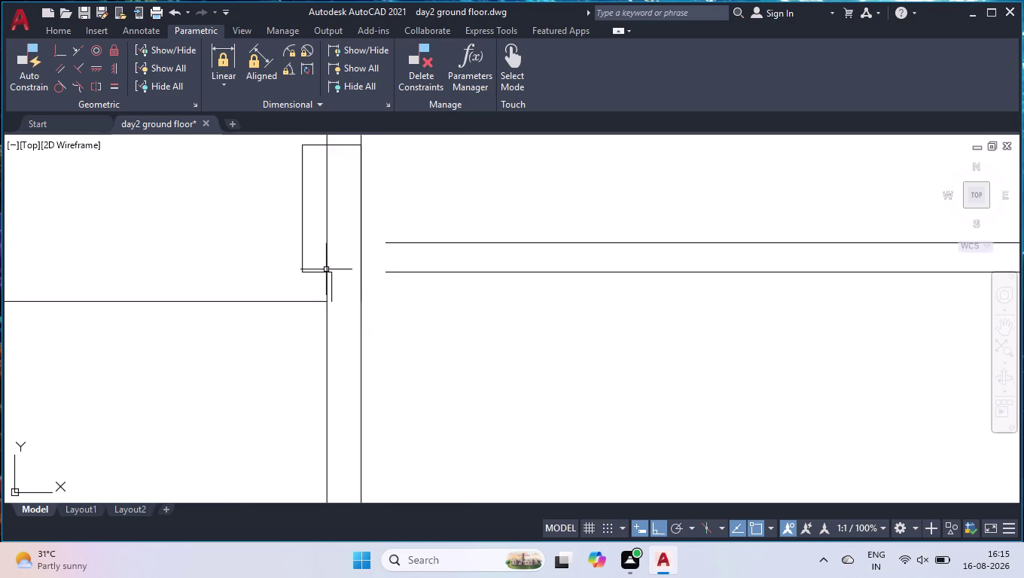
scroll(down, 3)
scroll(up, 3)
scroll(up, 3)
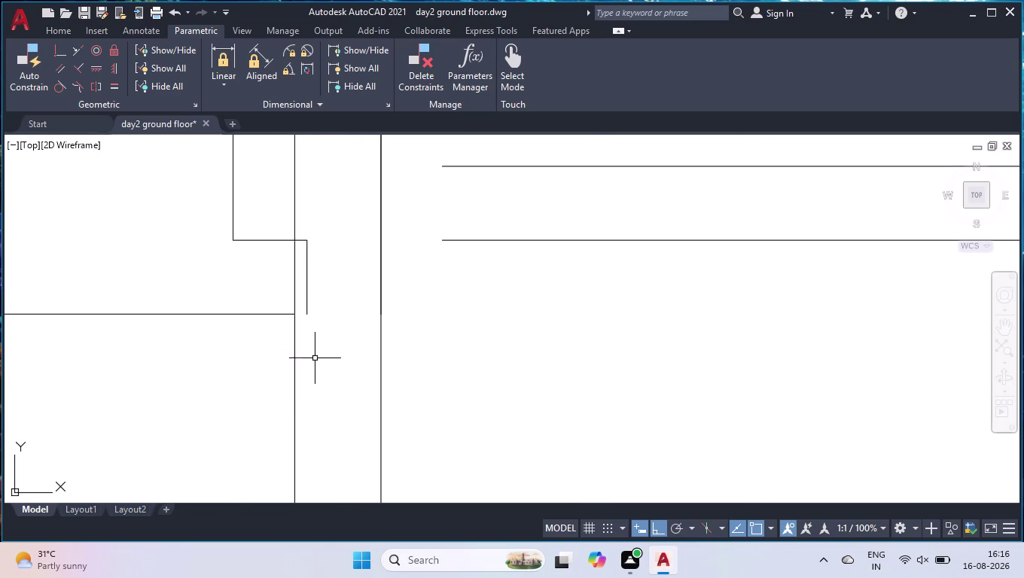
scroll(up, 3)
key(l)
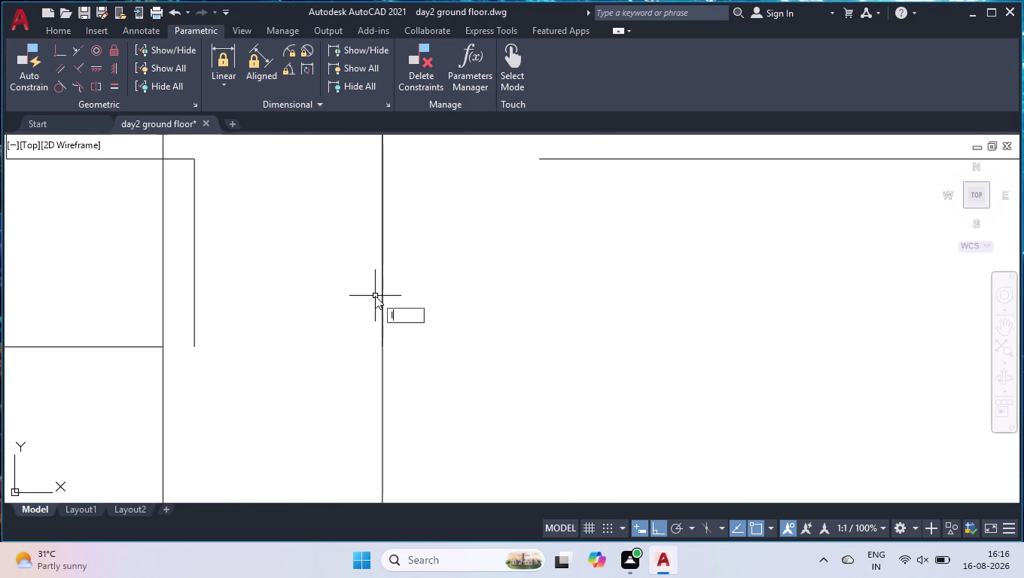
key(Return)
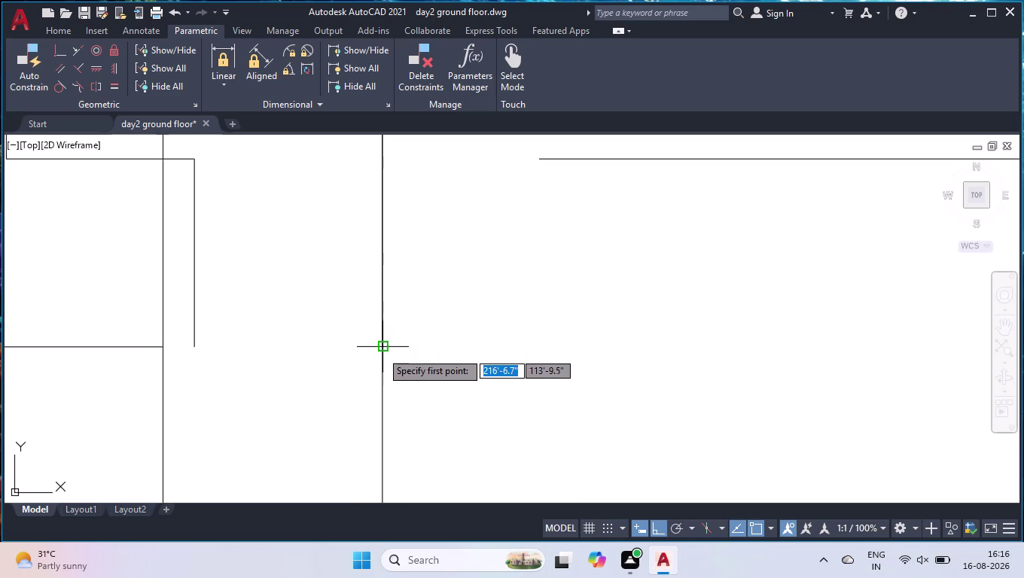
click(382, 350)
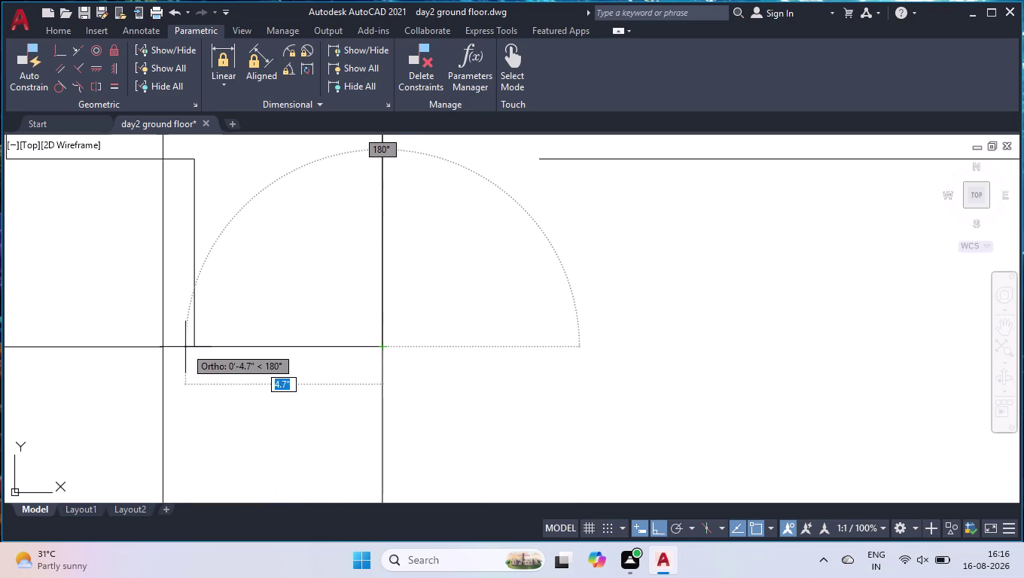
key(space)
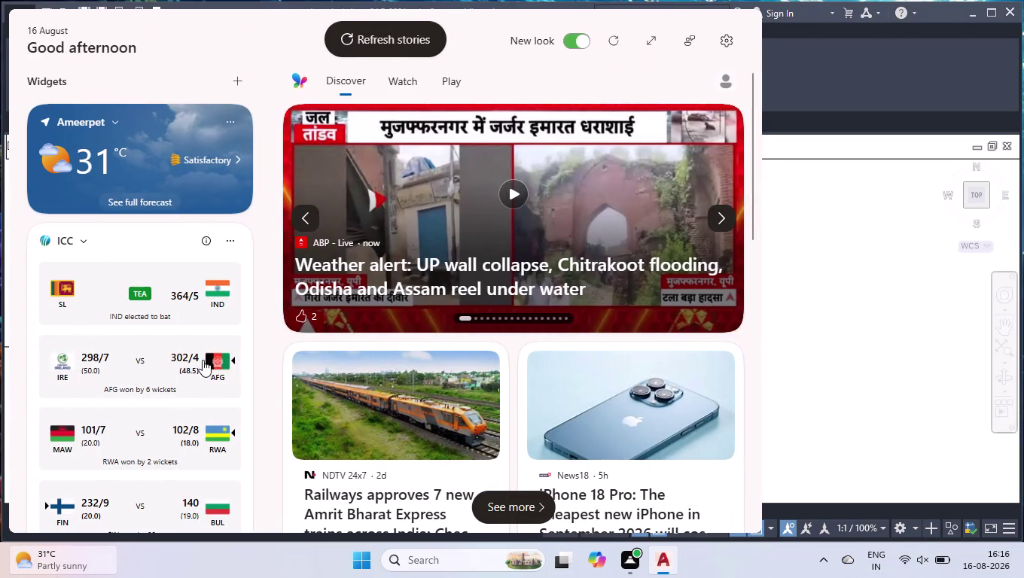
click(103, 562)
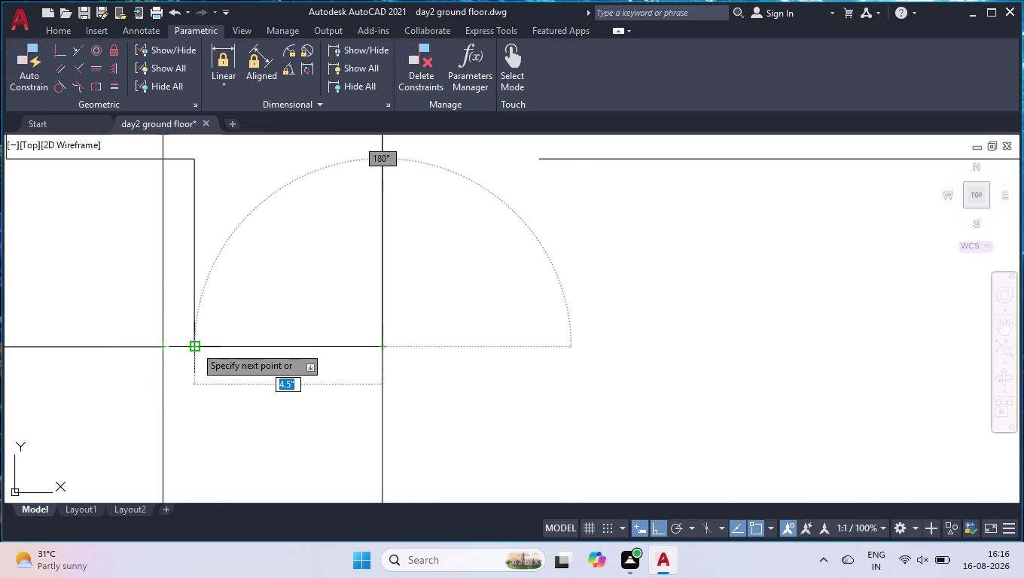
click(192, 348)
key(space)
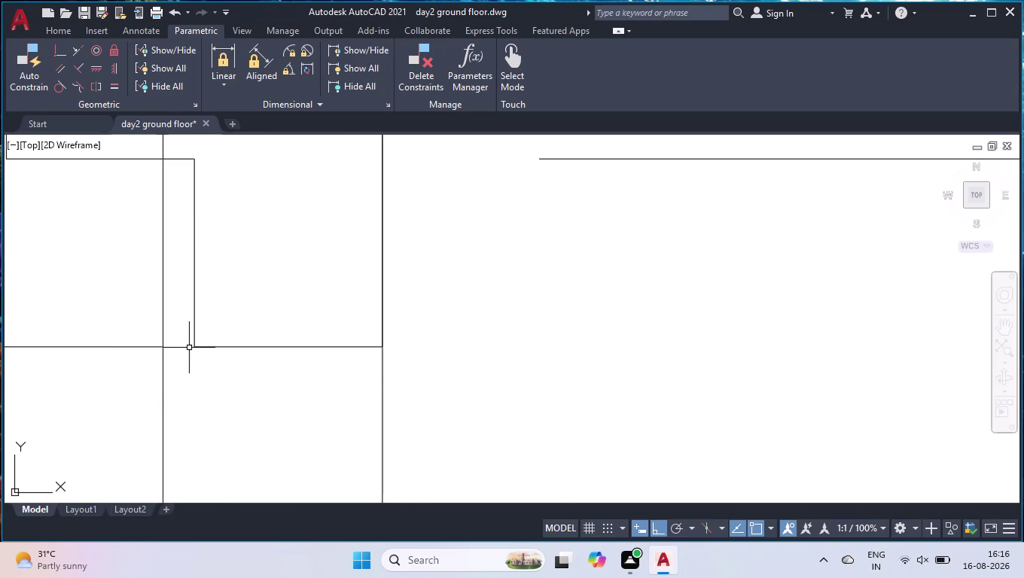
Shift the long vertical wall line 8 inches sideways.
scroll(down, 3)
scroll(down, 3)
scroll(down, 3)
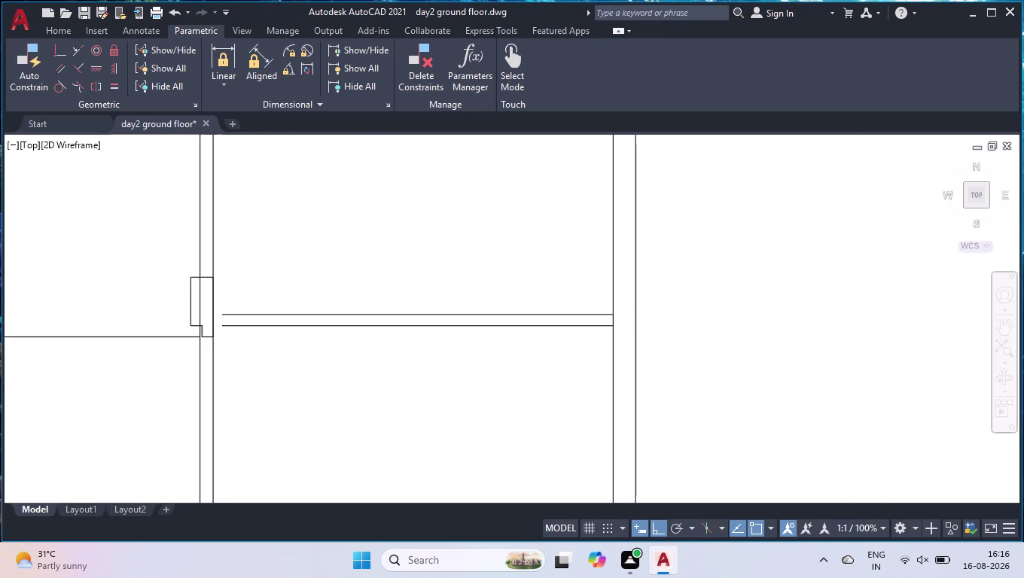
scroll(down, 3)
scroll(up, 3)
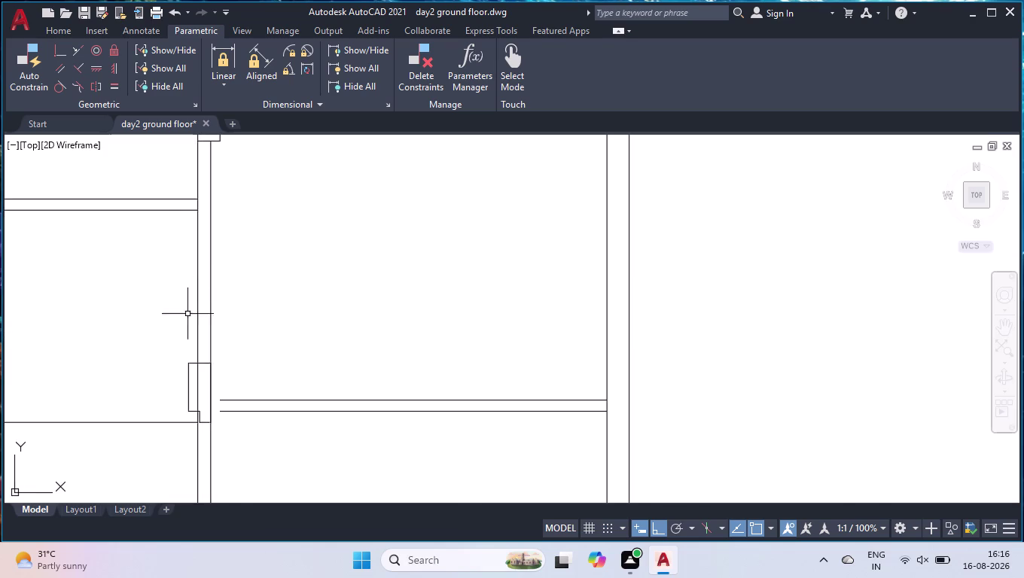
scroll(up, 3)
click(205, 425)
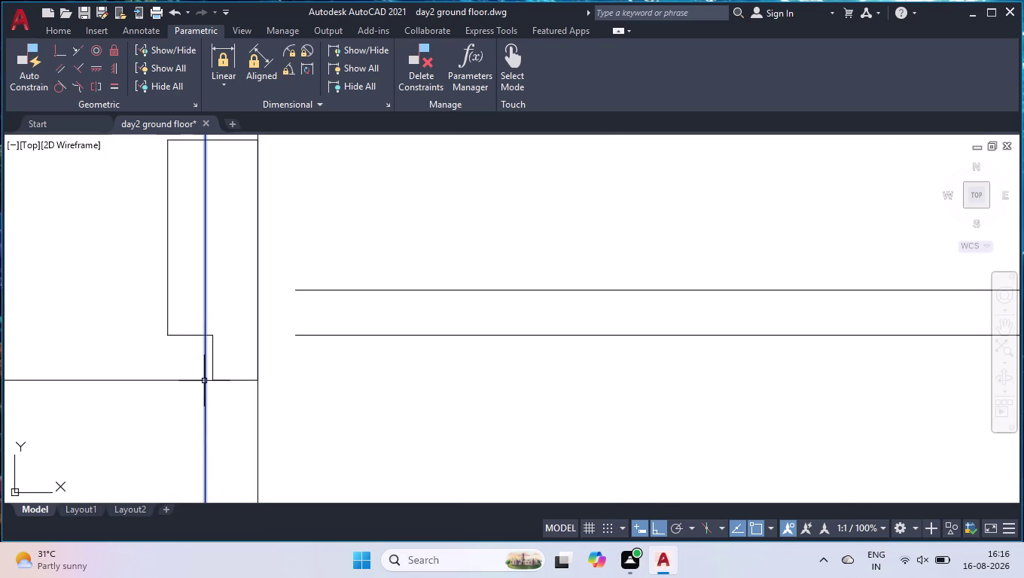
scroll(down, 3)
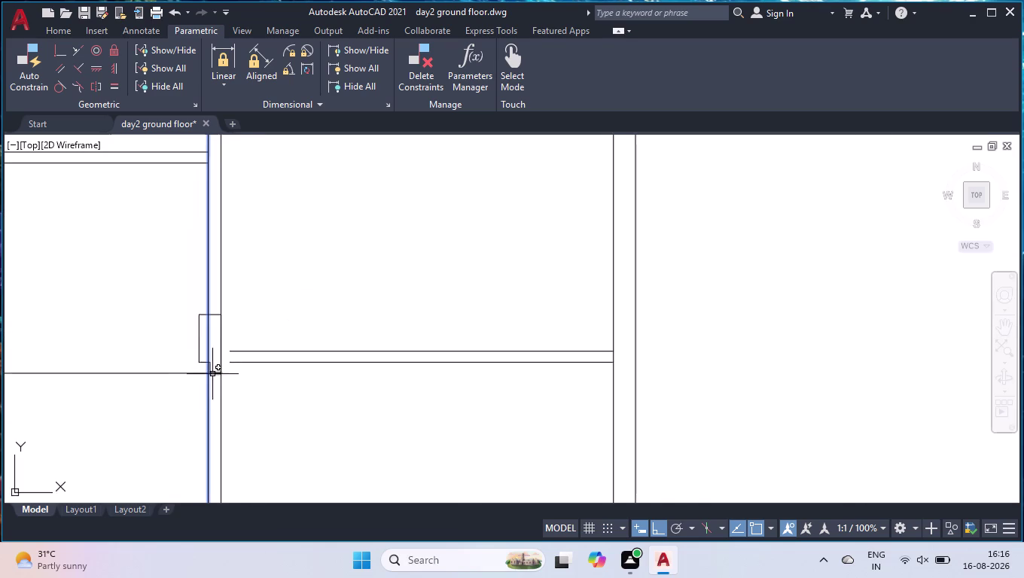
scroll(down, 3)
scroll(up, 3)
scroll(up, 3)
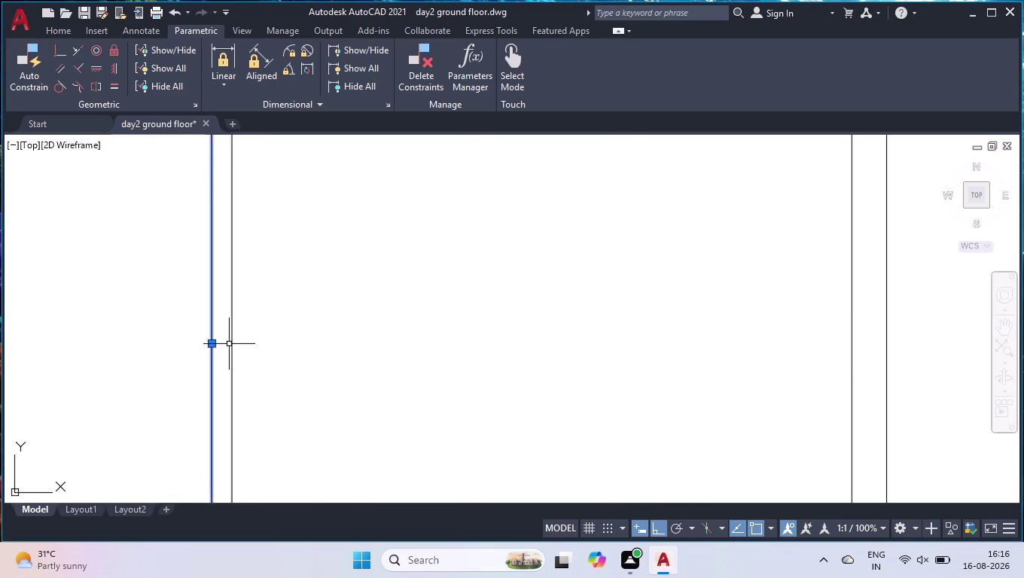
scroll(up, 3)
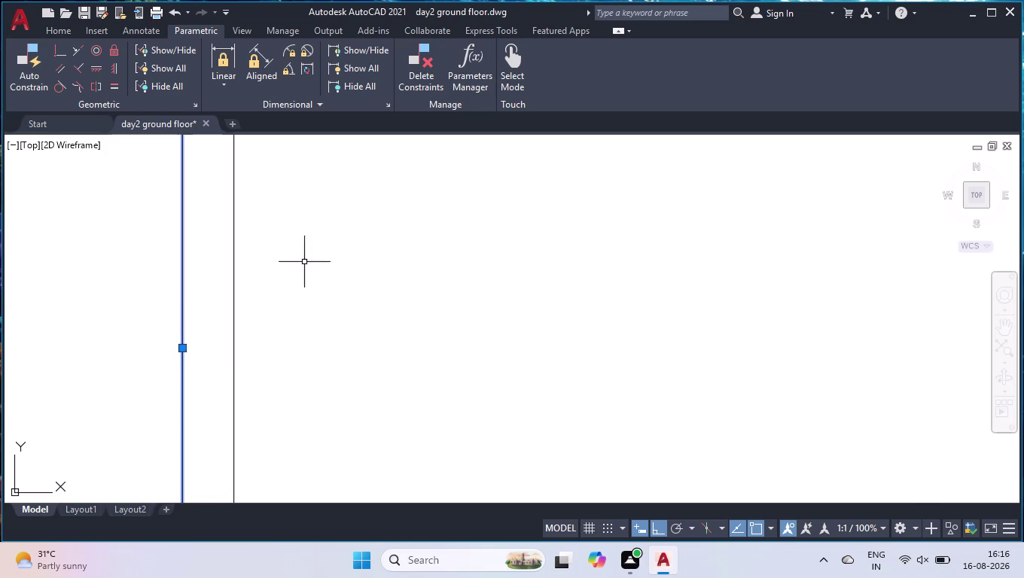
click(181, 349)
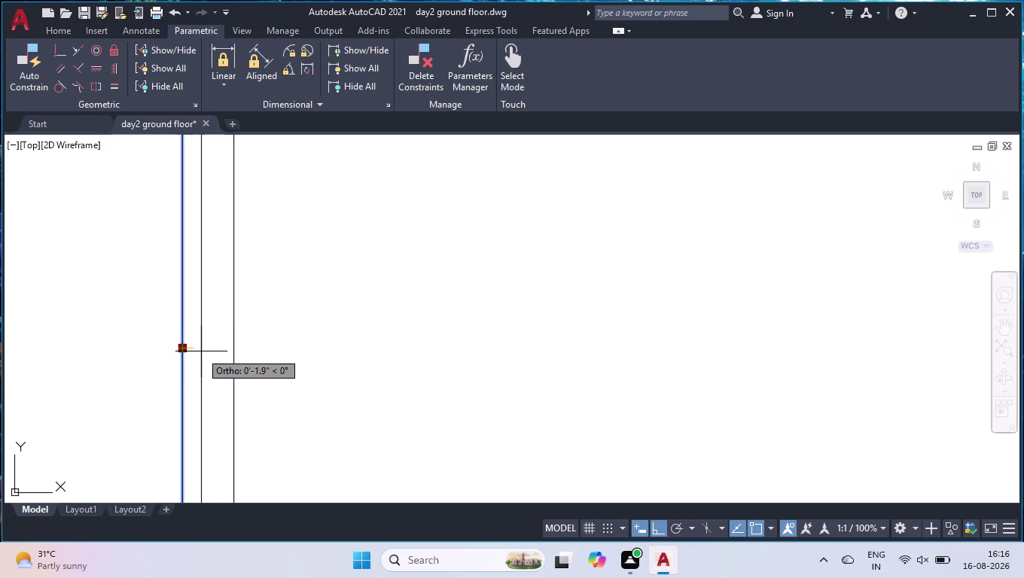
text(8")
key(Return)
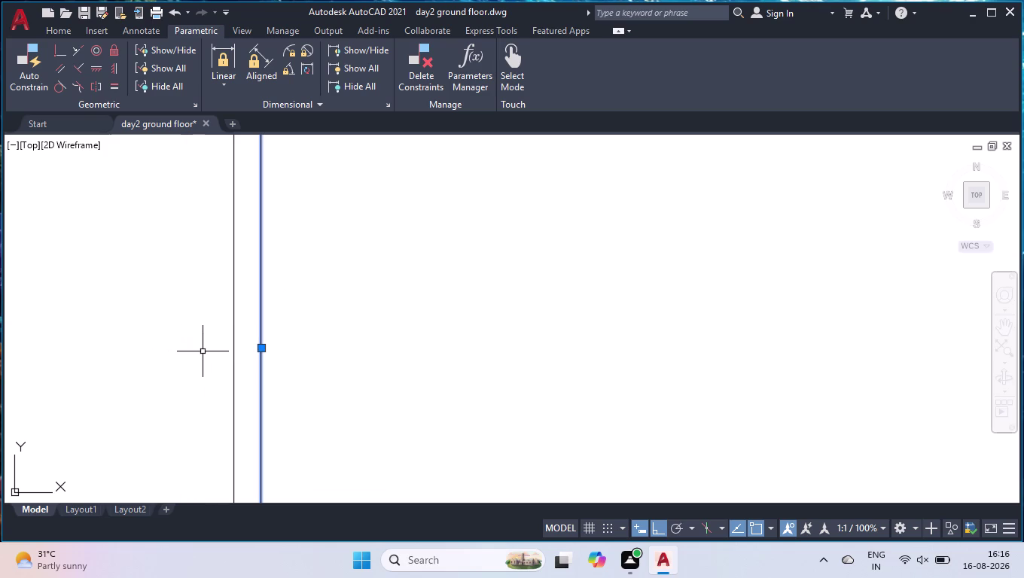
Stretch the wall line's end and shift it left onto the notch edge.
scroll(down, 3)
scroll(down, 3)
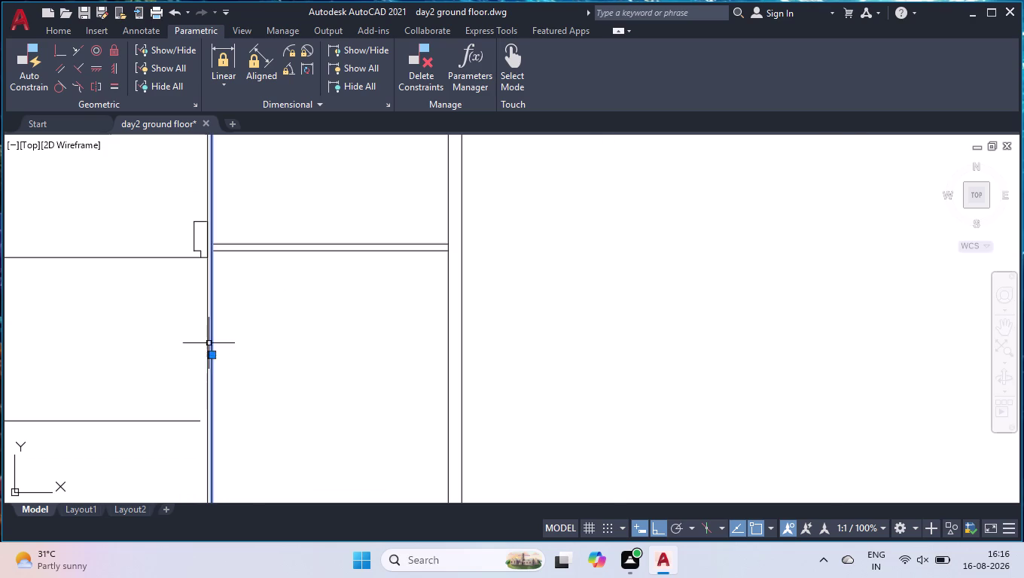
scroll(up, 3)
scroll(down, 3)
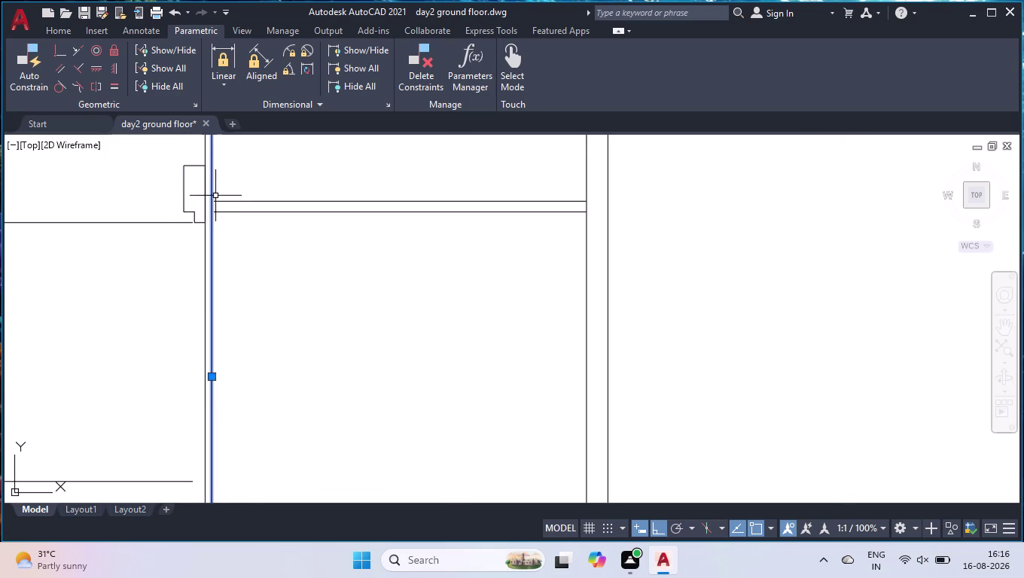
scroll(up, 3)
scroll(down, 3)
scroll(down, 3)
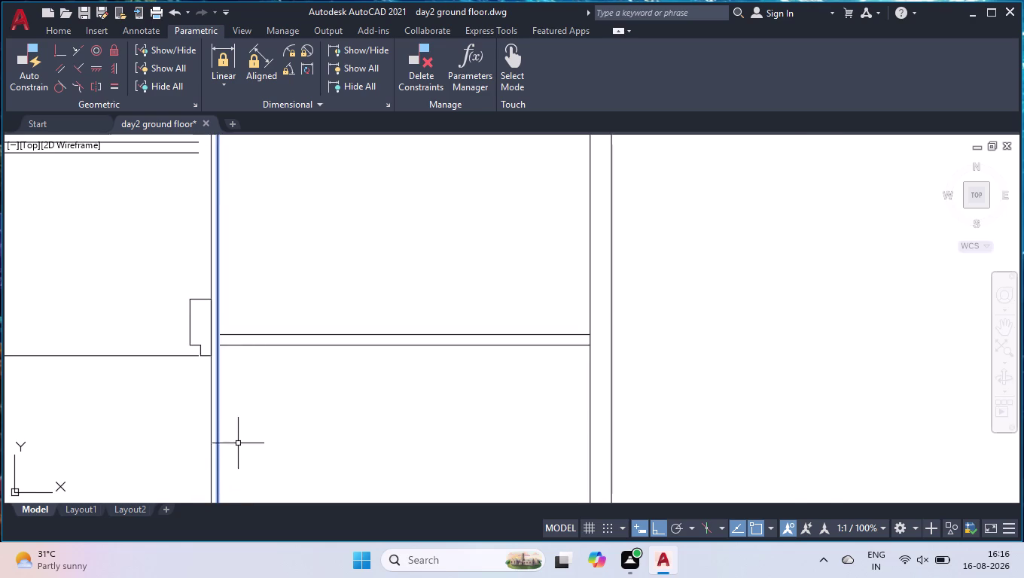
scroll(down, 3)
click(226, 478)
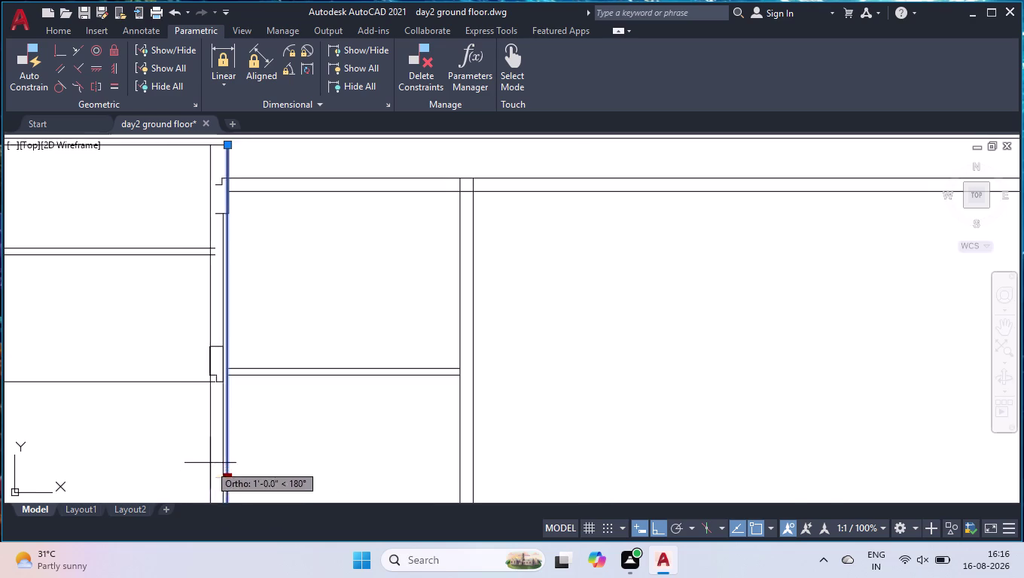
scroll(up, 3)
scroll(down, 3)
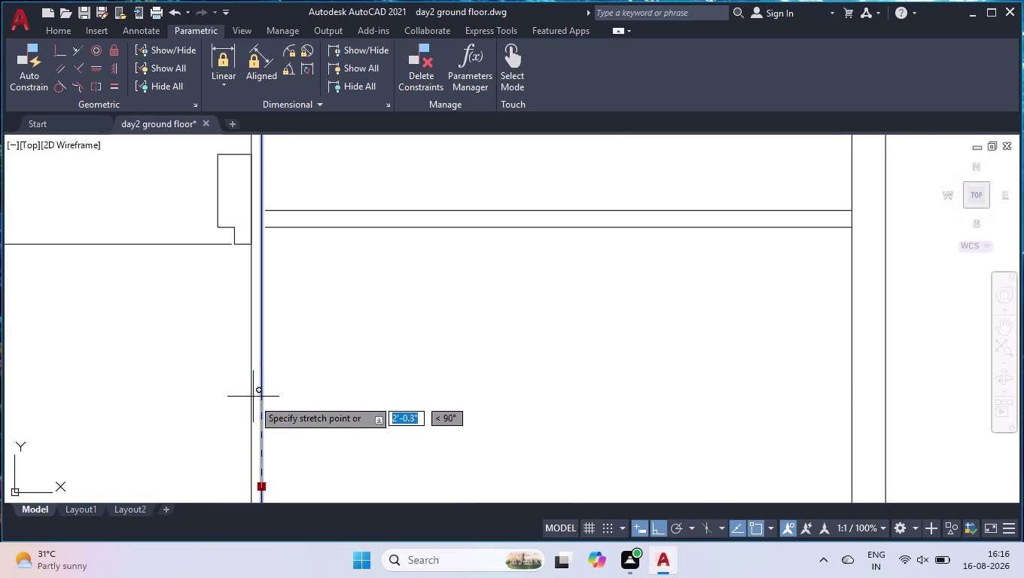
click(263, 487)
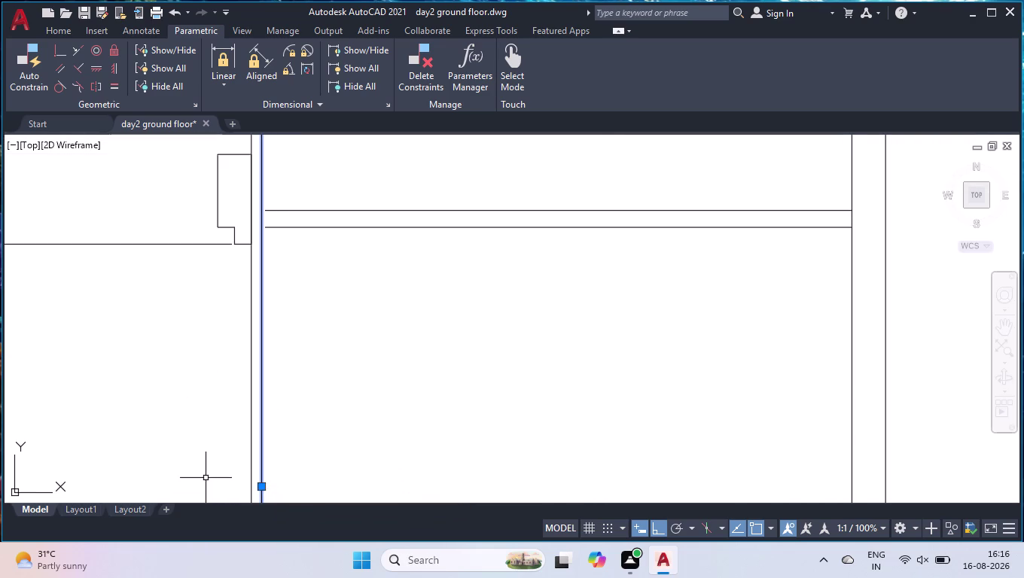
click(260, 486)
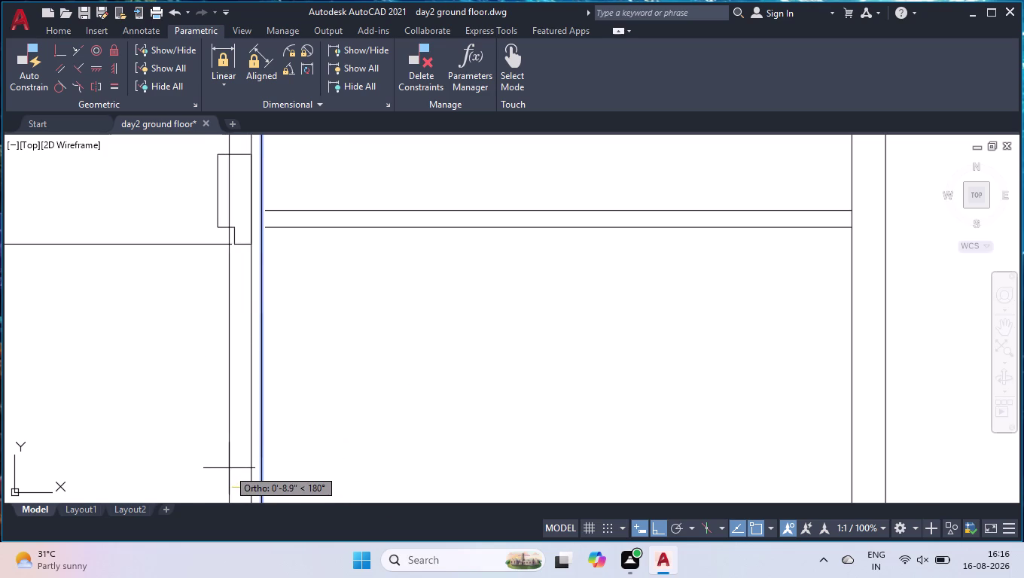
click(234, 468)
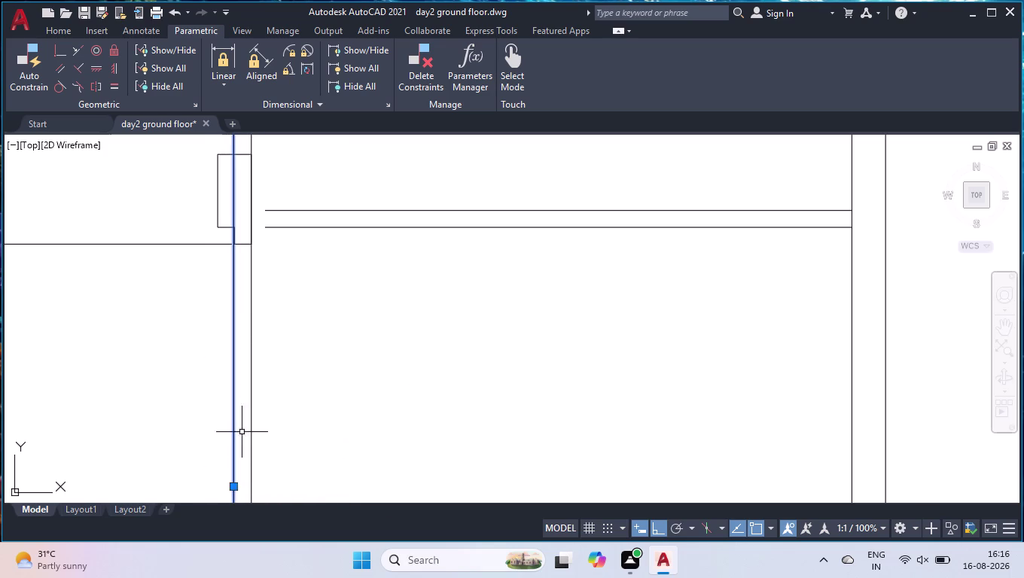
scroll(up, 3)
key(space)
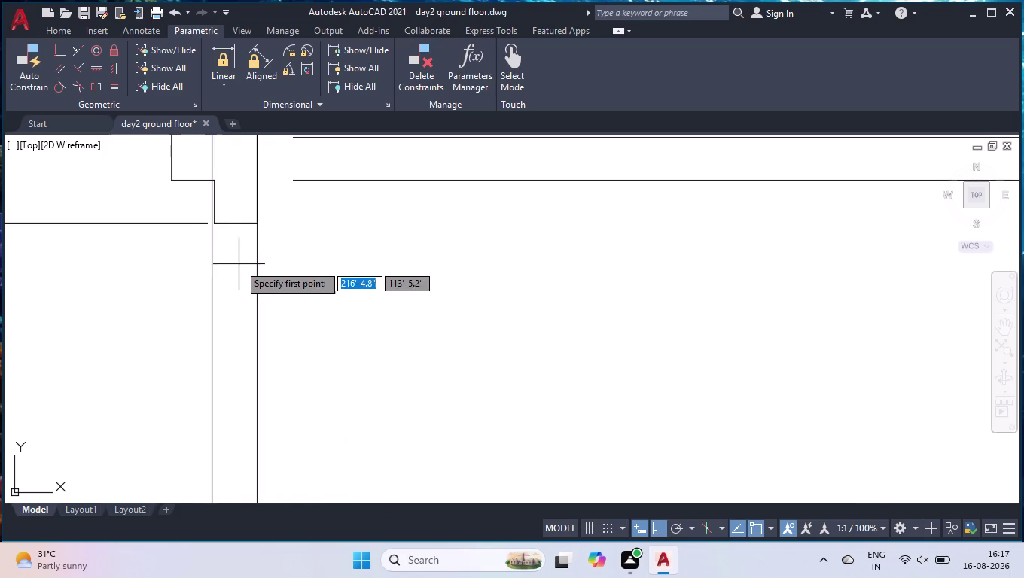
Move the stray vertical wall line from its end point onto the horizontal wall's corner.
key(space)
key(space)
scroll(up, 3)
scroll(up, 3)
key(m)
key(Return)
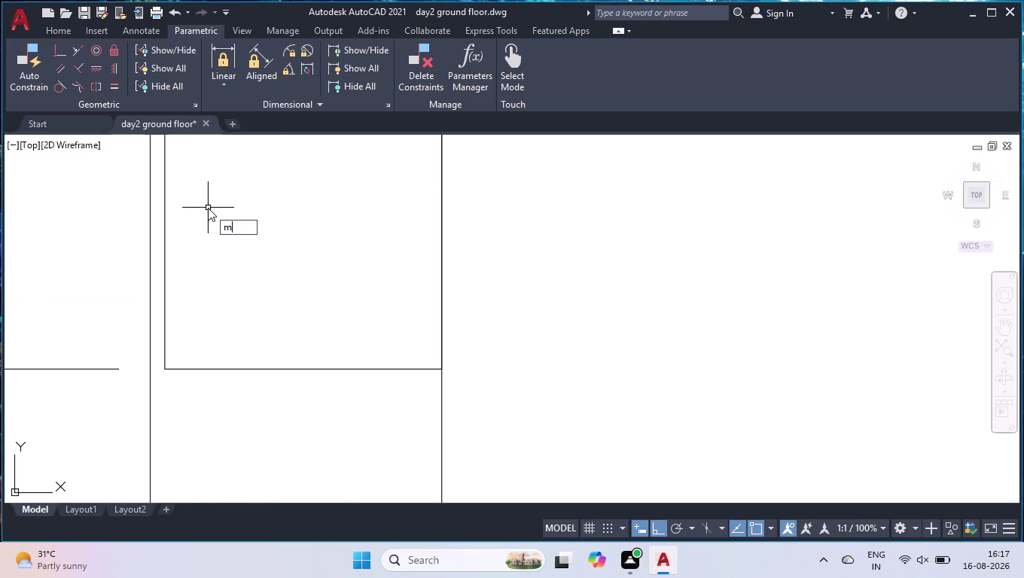
click(151, 231)
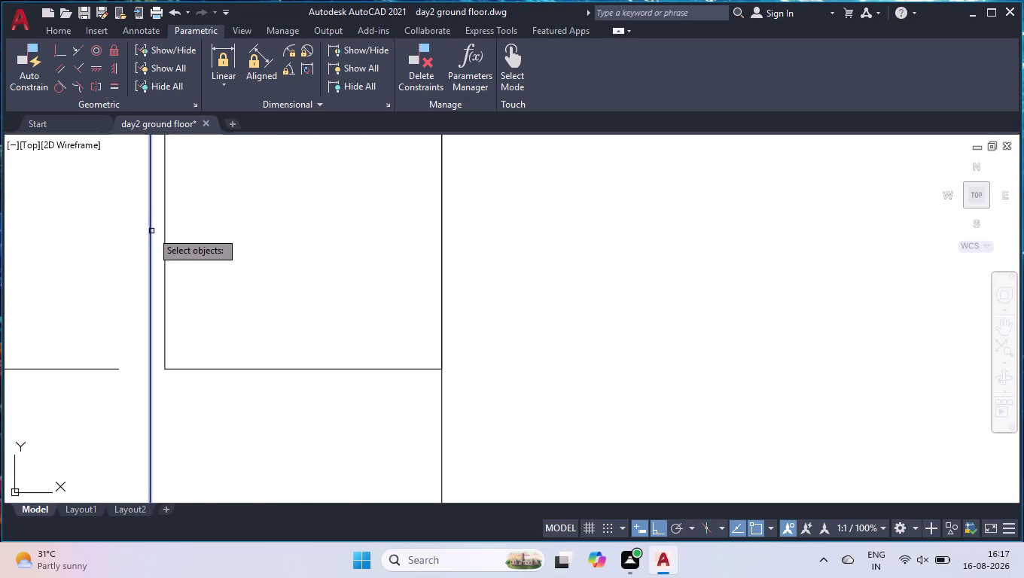
key(space)
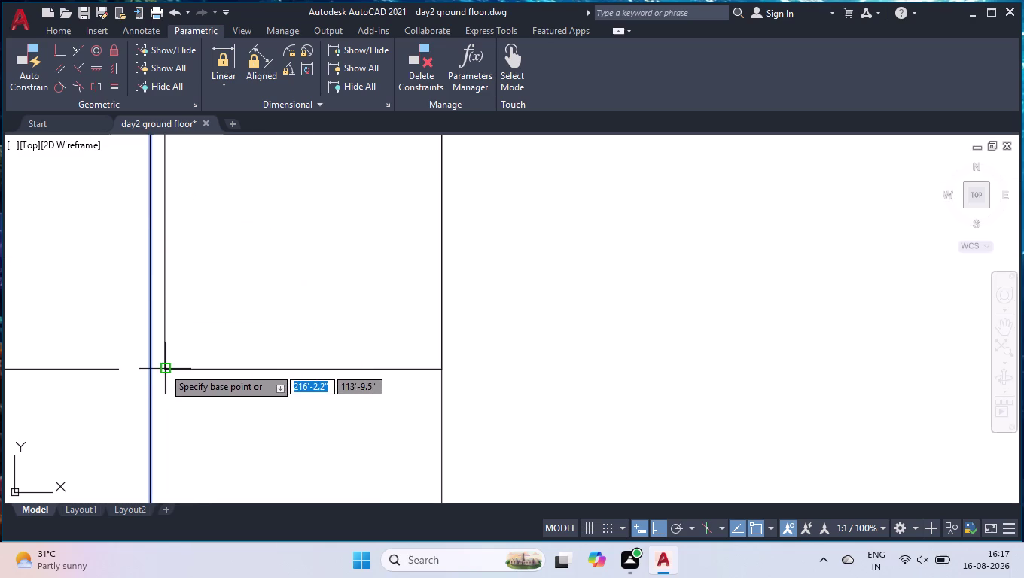
scroll(up, 3)
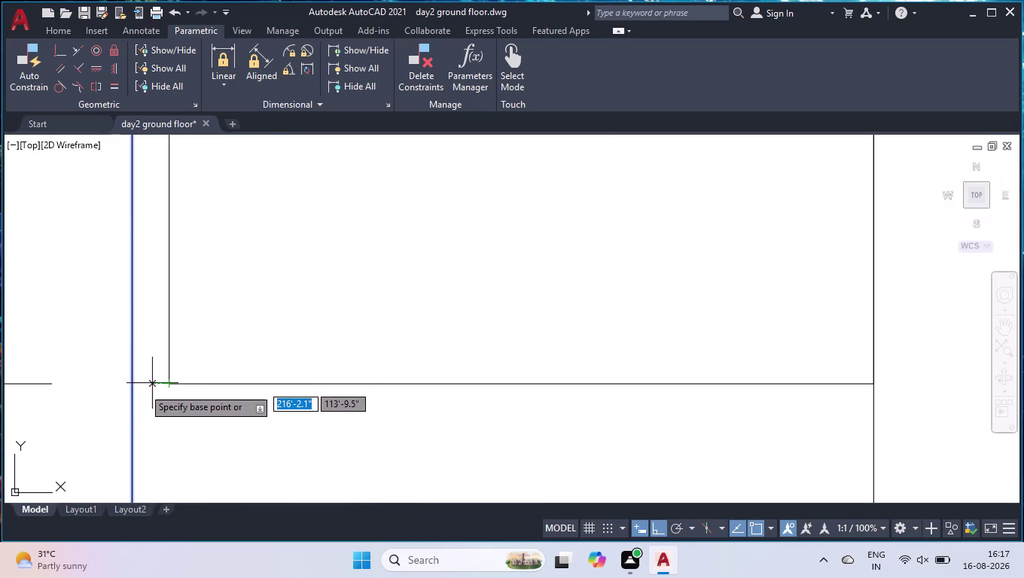
click(133, 383)
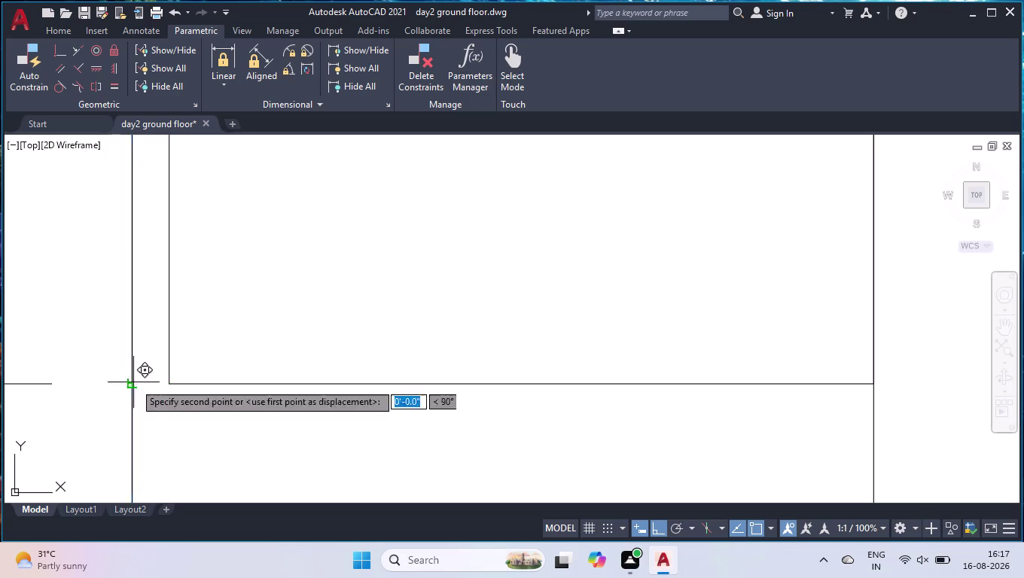
click(168, 383)
key(space)
key(space)
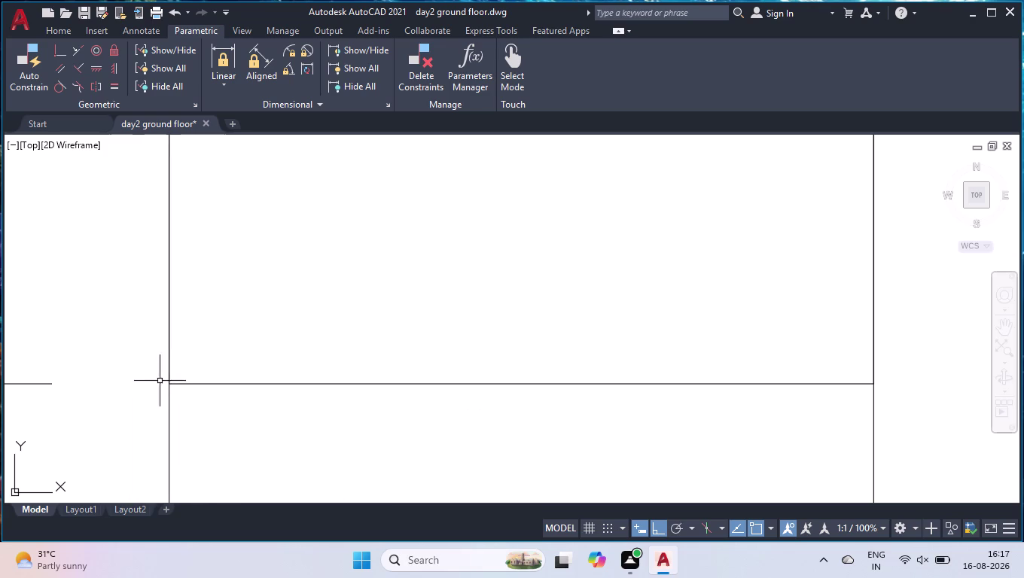
scroll(down, 3)
scroll(down, 3)
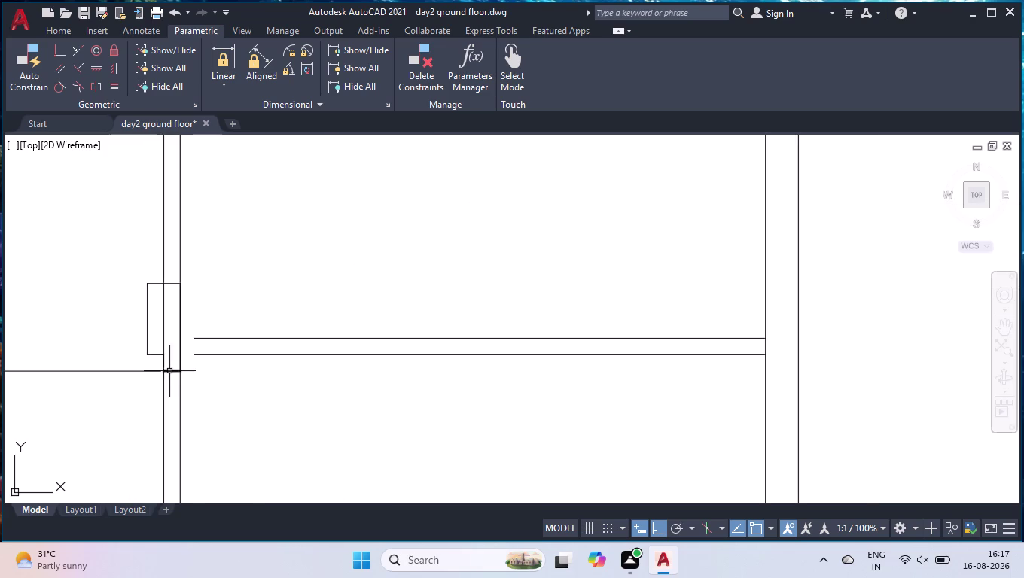
scroll(up, 3)
Extend the short horizontal wall lines to meet the vertical wall.
key(e)
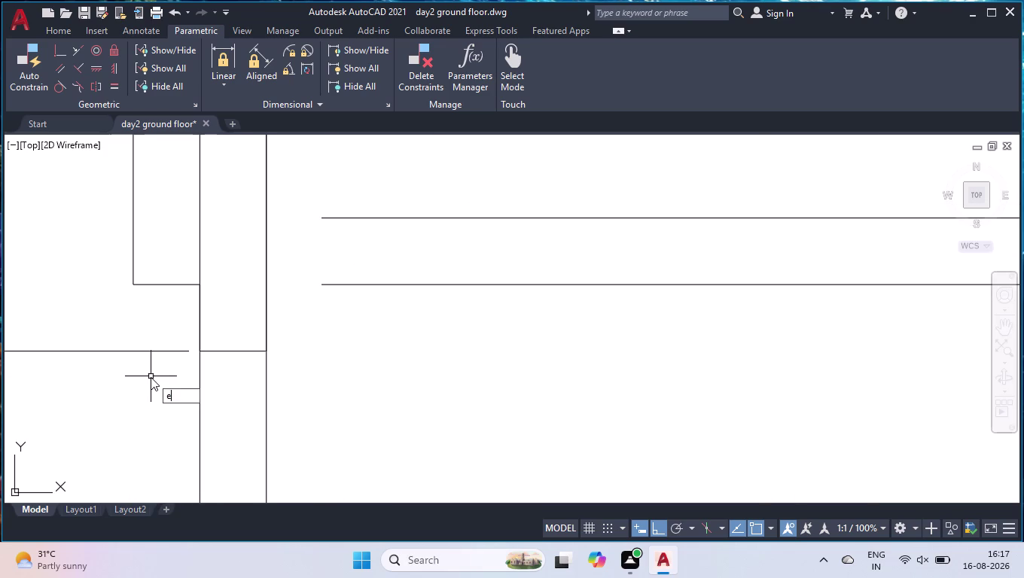
key(x)
key(Return)
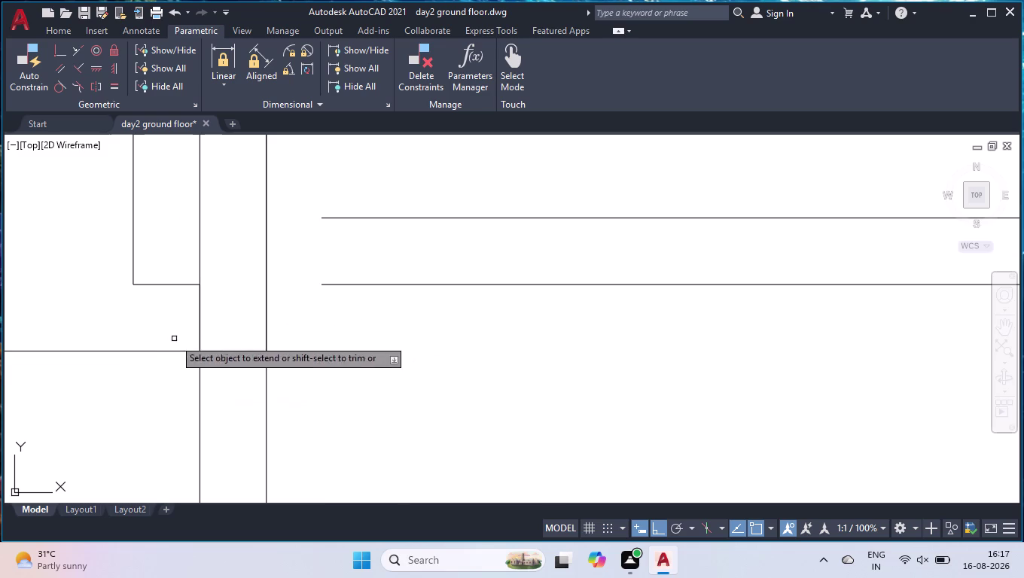
click(174, 339)
click(167, 364)
key(space)
scroll(down, 3)
scroll(down, 3)
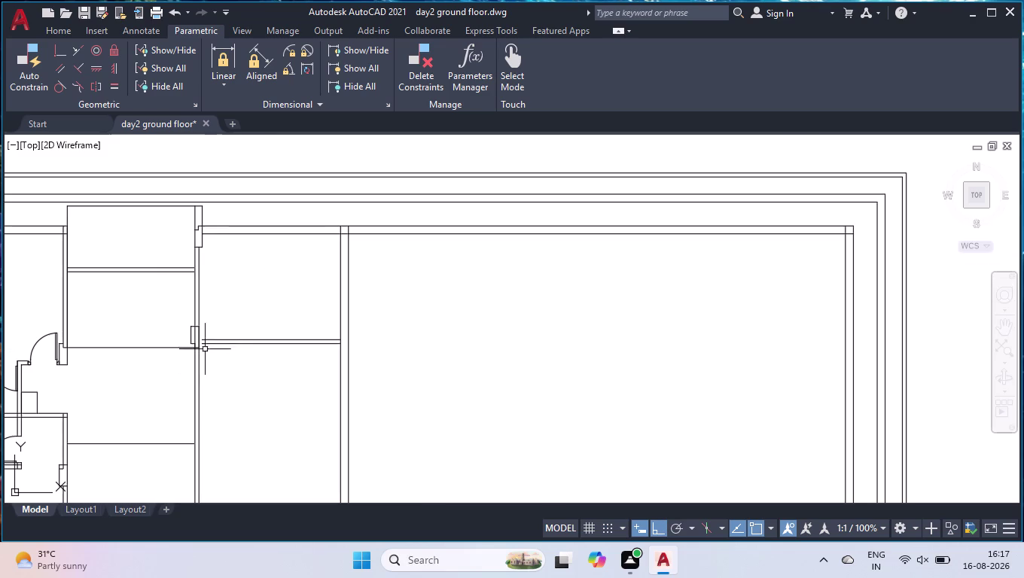
scroll(up, 3)
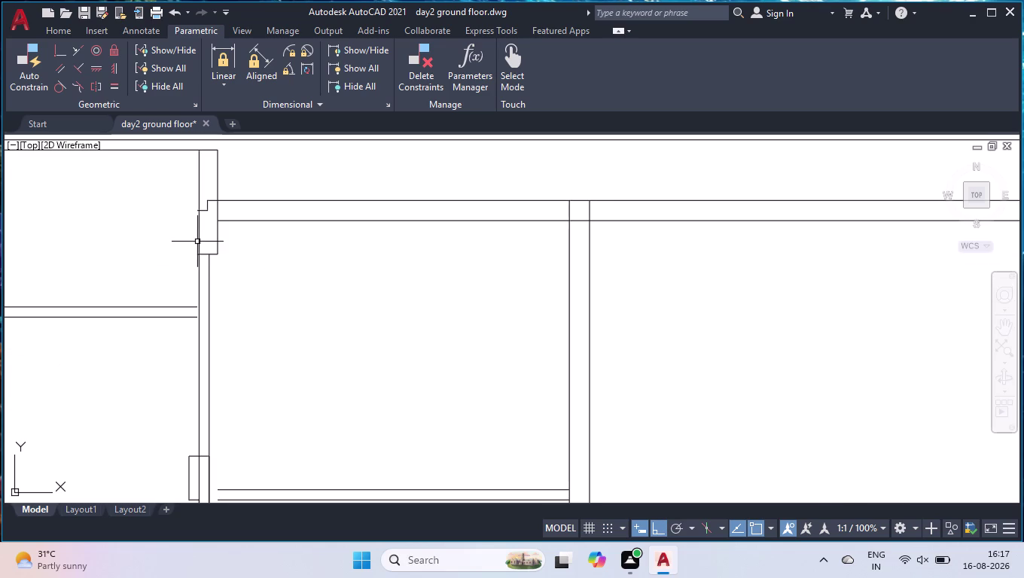
scroll(up, 3)
scroll(up, 3)
scroll(down, 3)
scroll(up, 3)
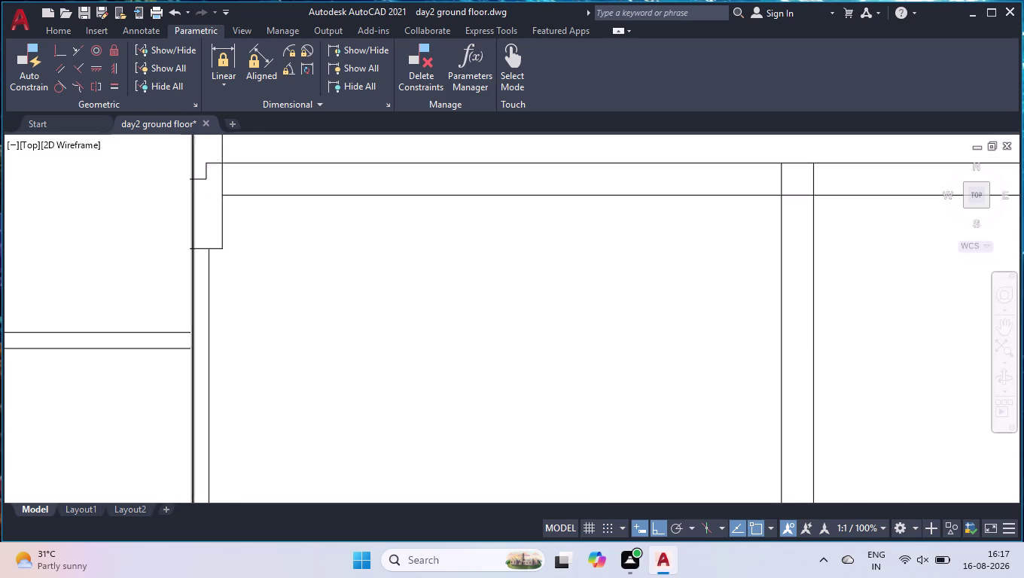
scroll(up, 3)
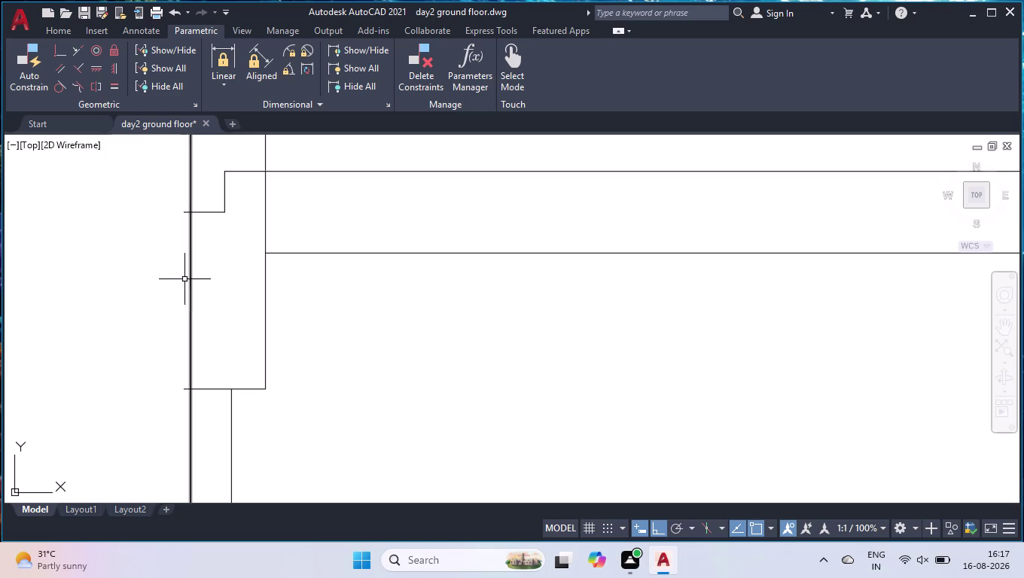
scroll(up, 3)
Trim away the short wall stub and the excess wall line segment.
text(tr)
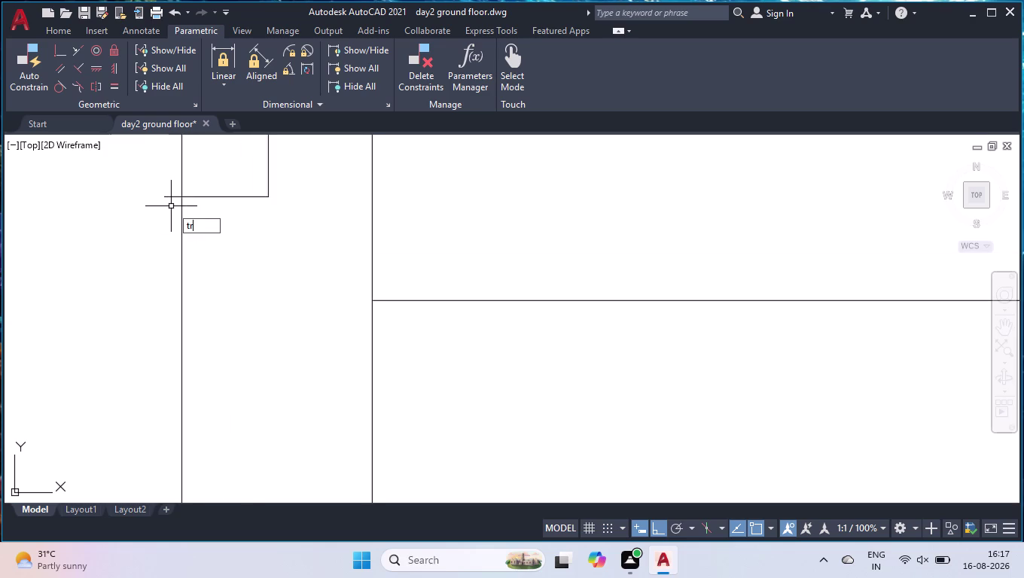
key(Return)
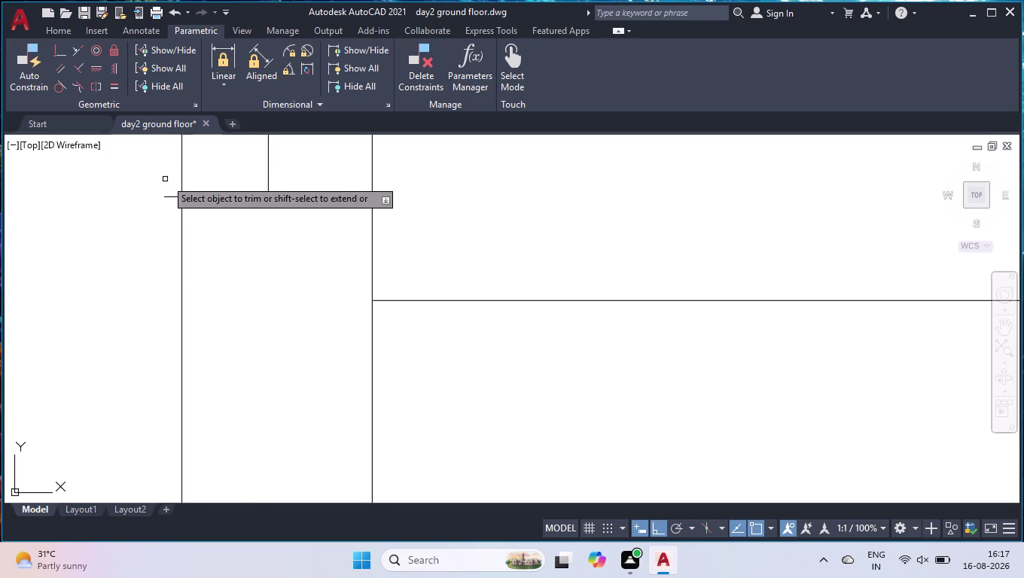
click(176, 175)
scroll(down, 3)
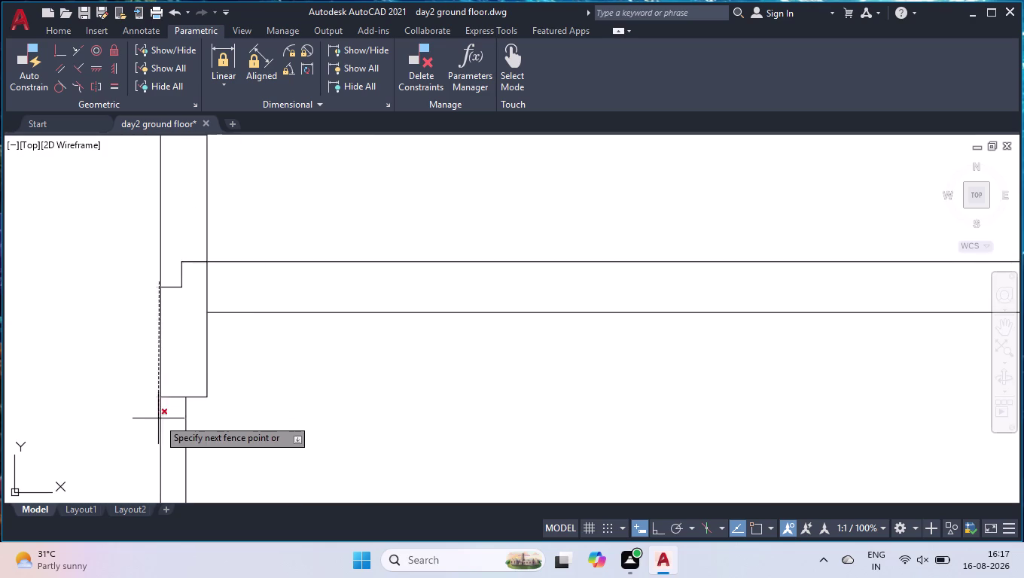
scroll(up, 3)
click(148, 390)
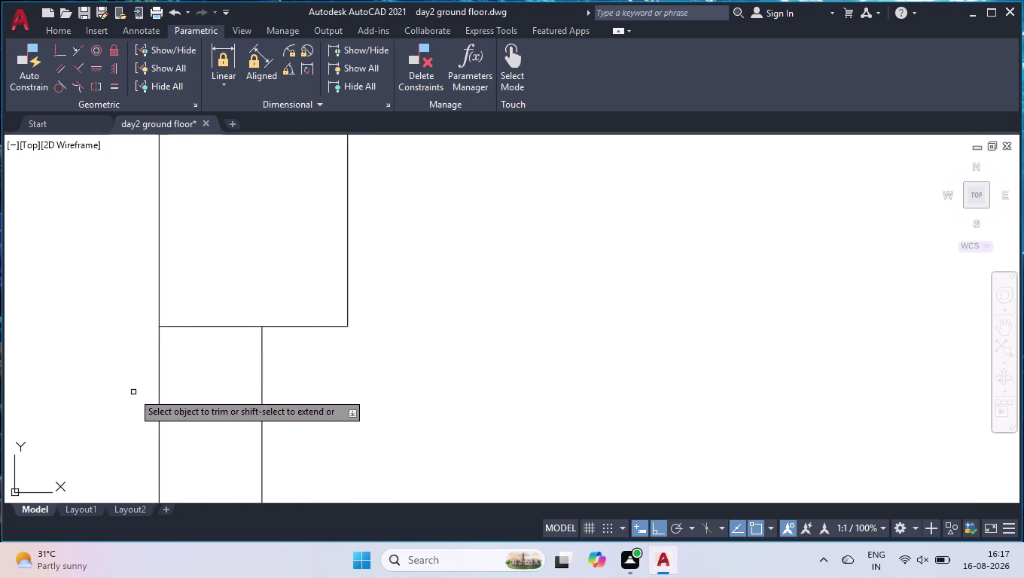
key(Return)
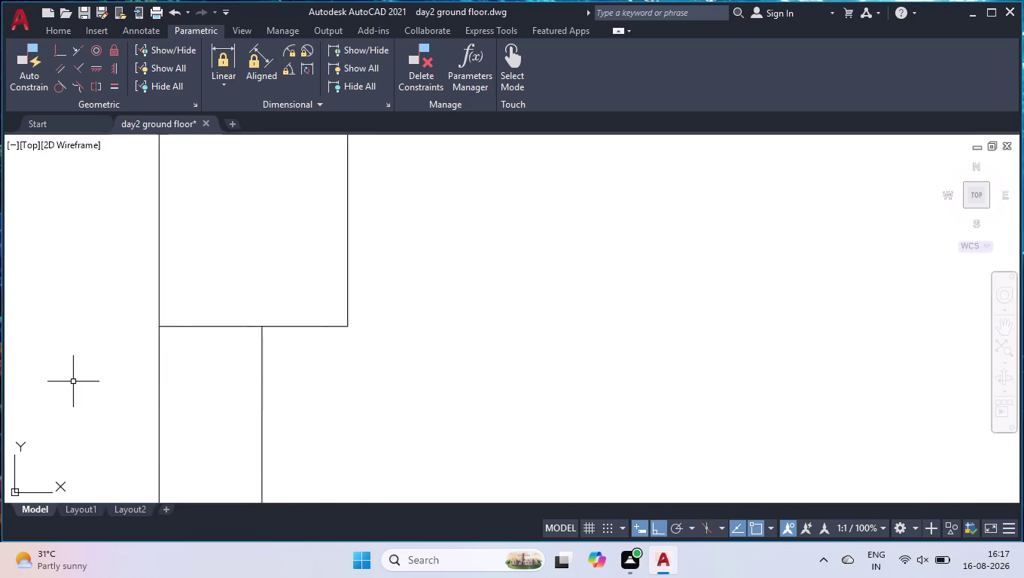